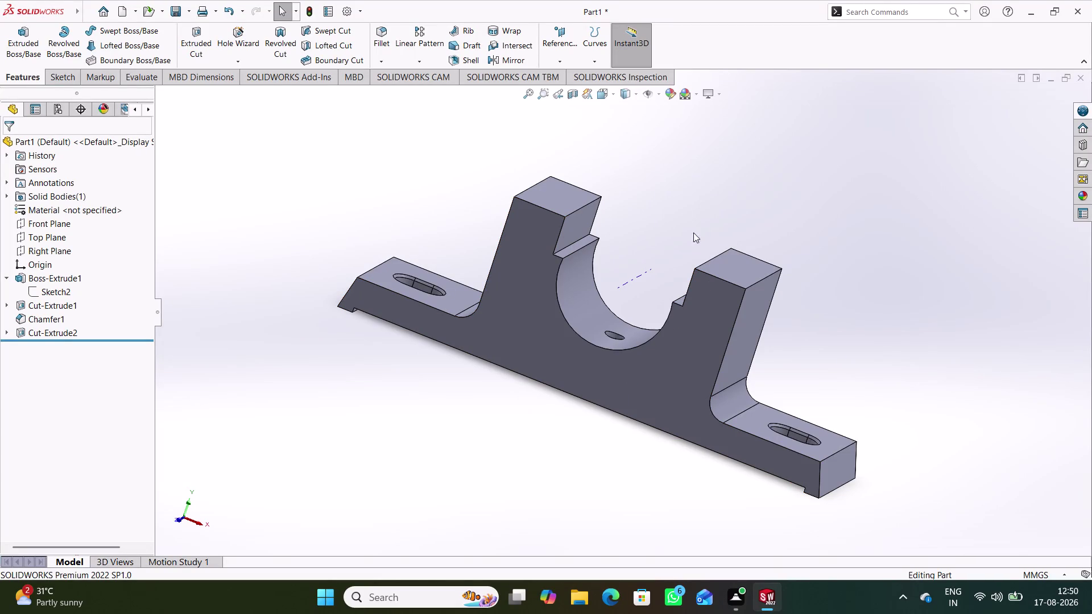
Start a sketch on the bracket's bottom face and place two points either side of the origin.
middle_drag(810, 301, 836, 373)
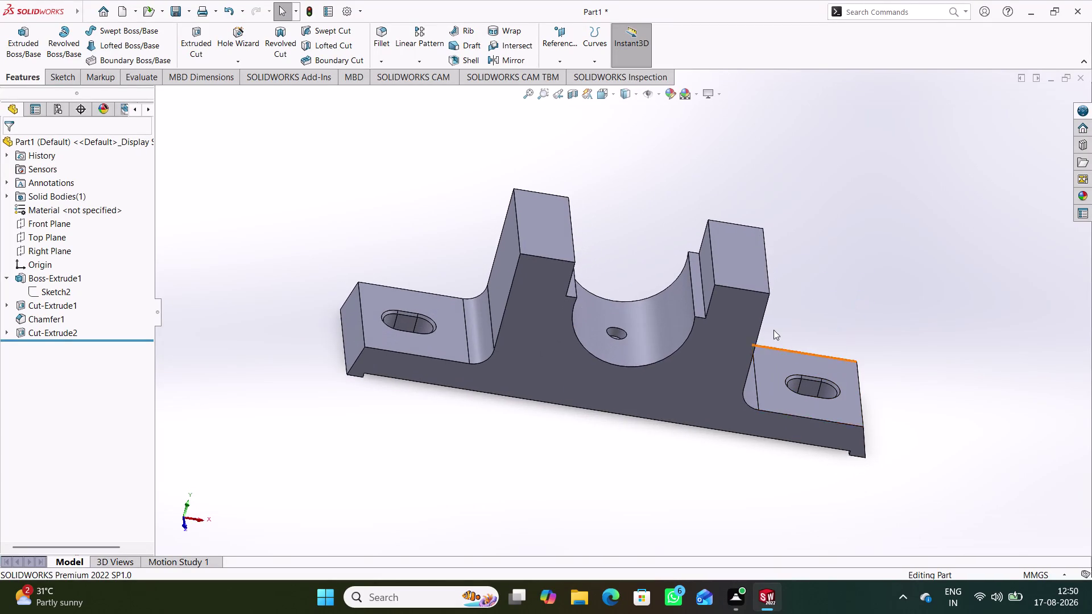
click(549, 224)
click(604, 191)
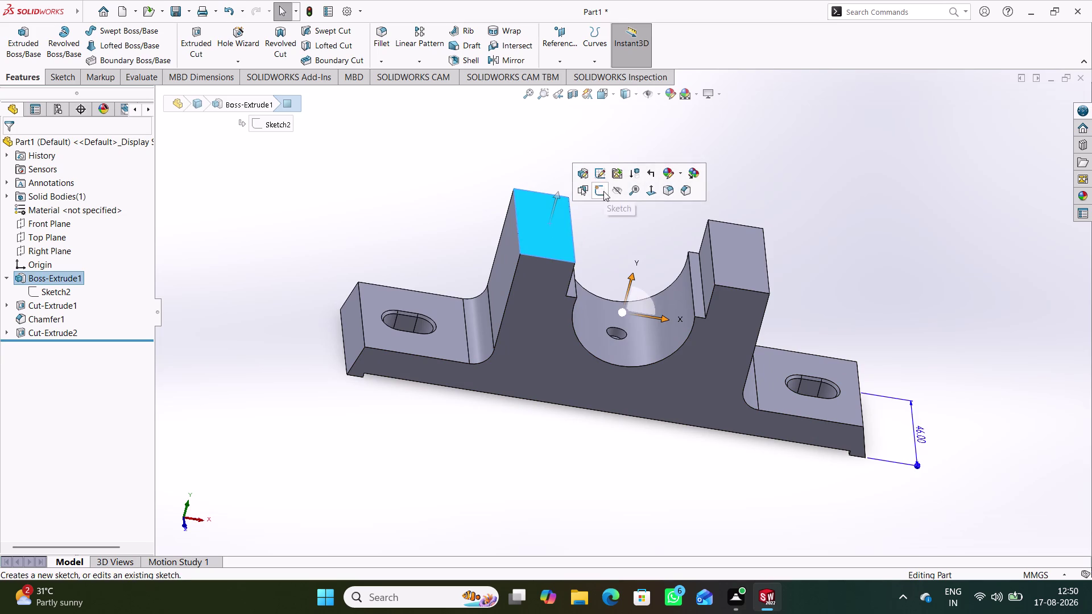
click(752, 178)
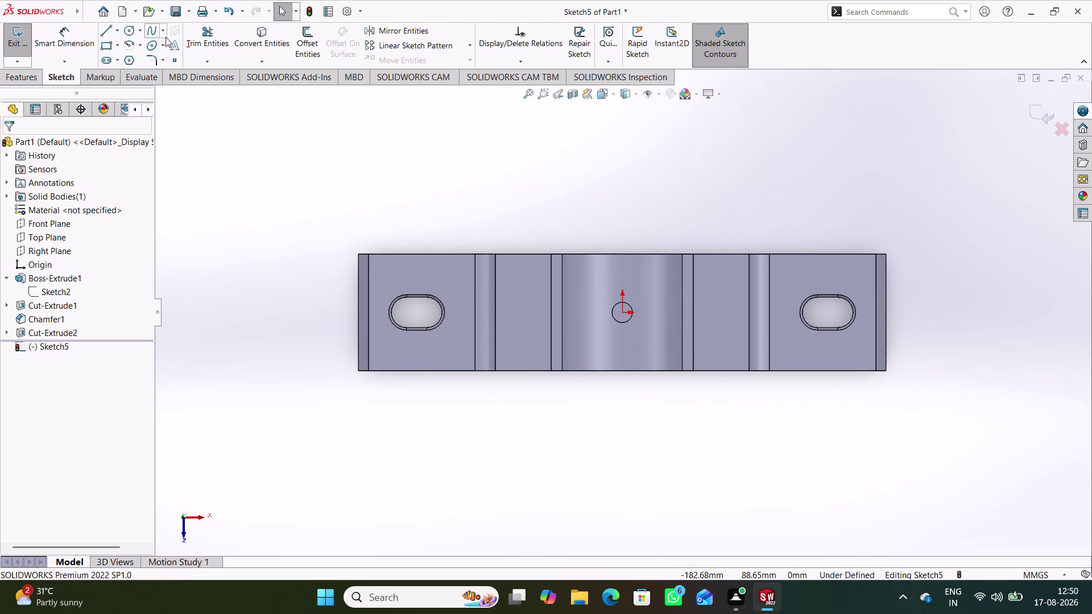
click(174, 59)
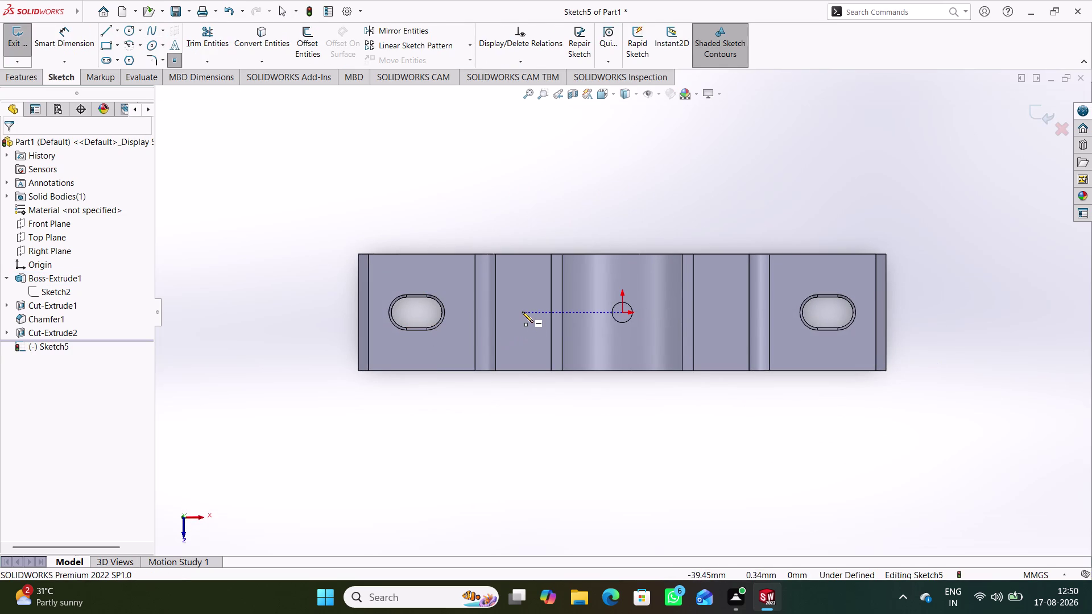
click(522, 312)
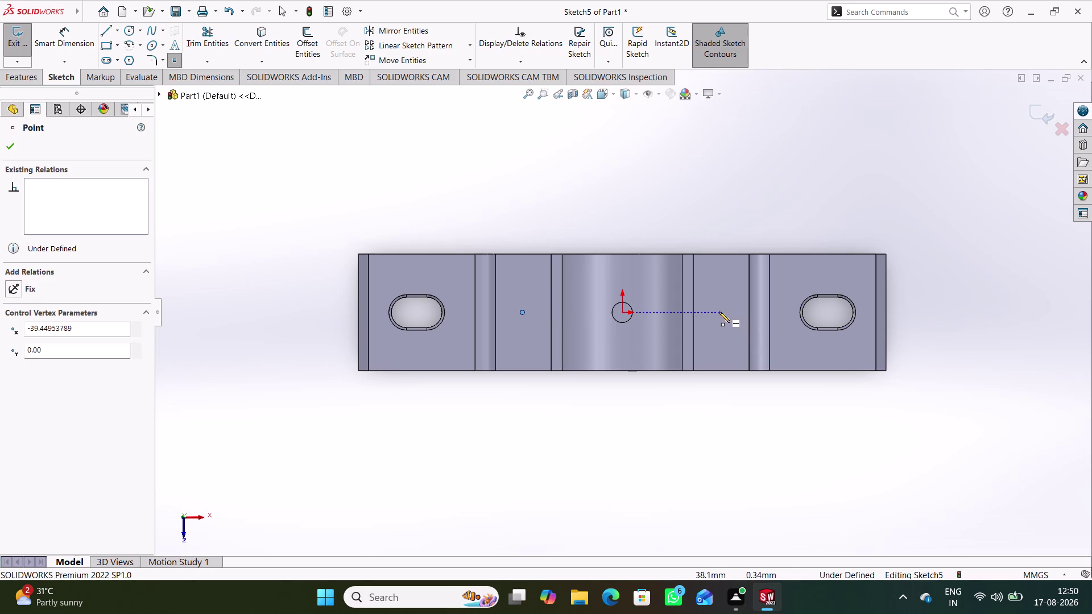
click(719, 312)
click(10, 145)
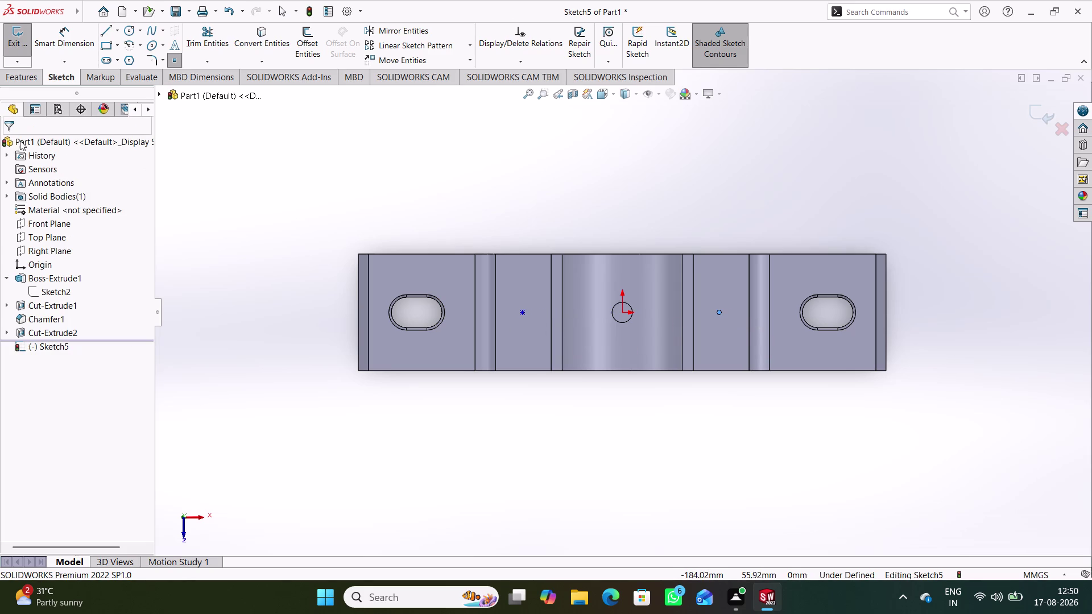
Dimension the spacing between the two sketch points as 78 mm.
click(76, 45)
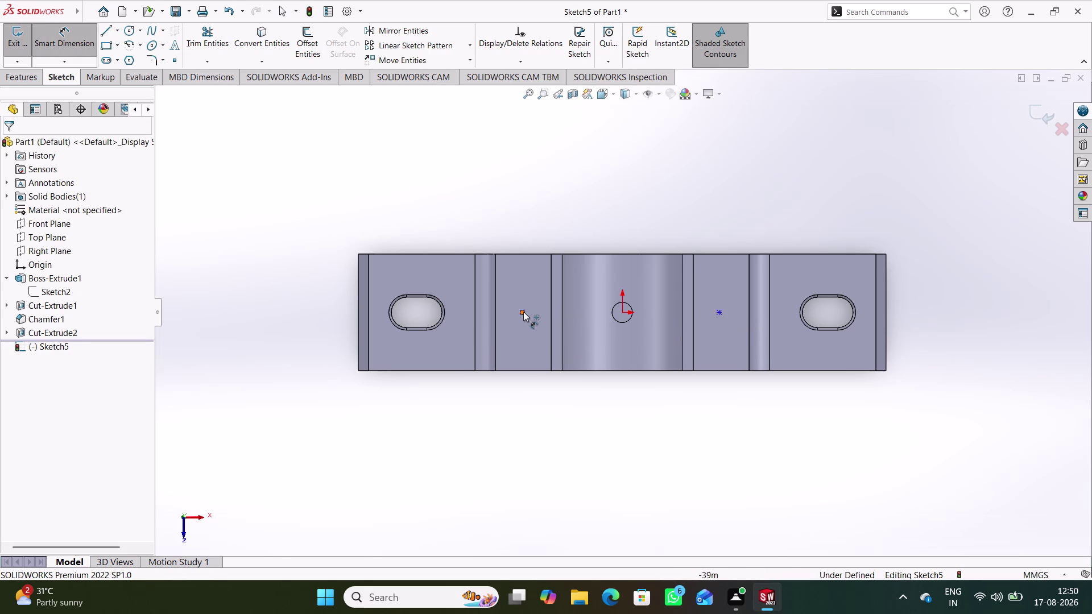
click(523, 311)
click(720, 313)
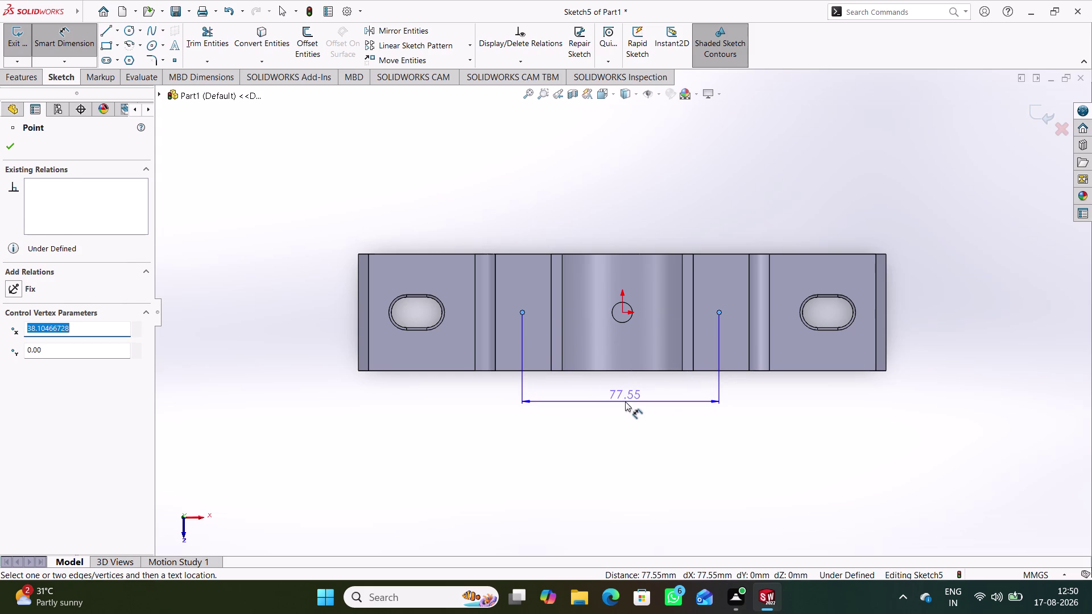
click(625, 401)
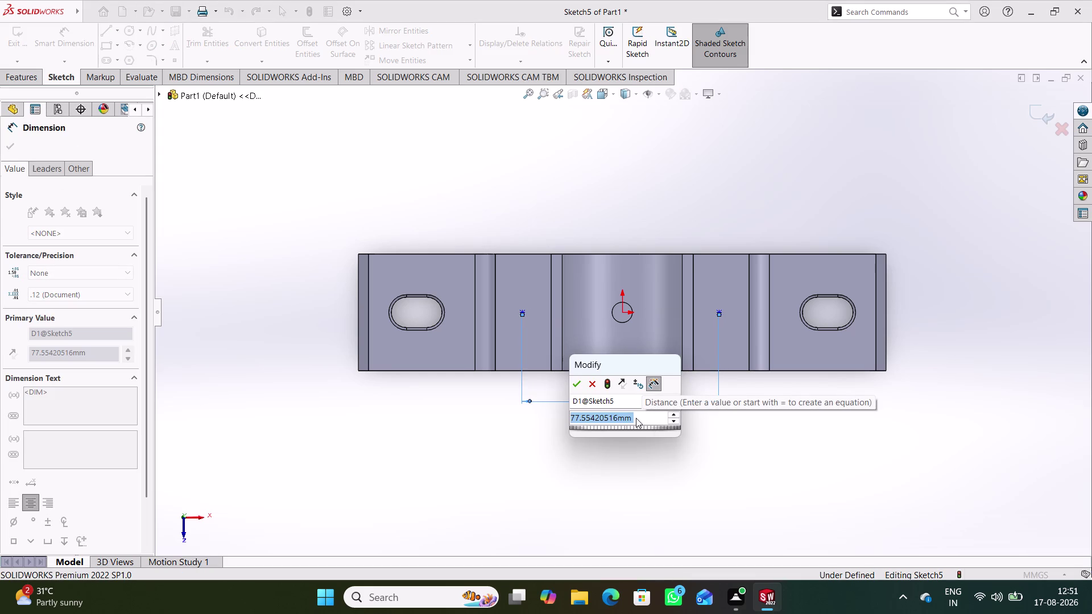
text(78)
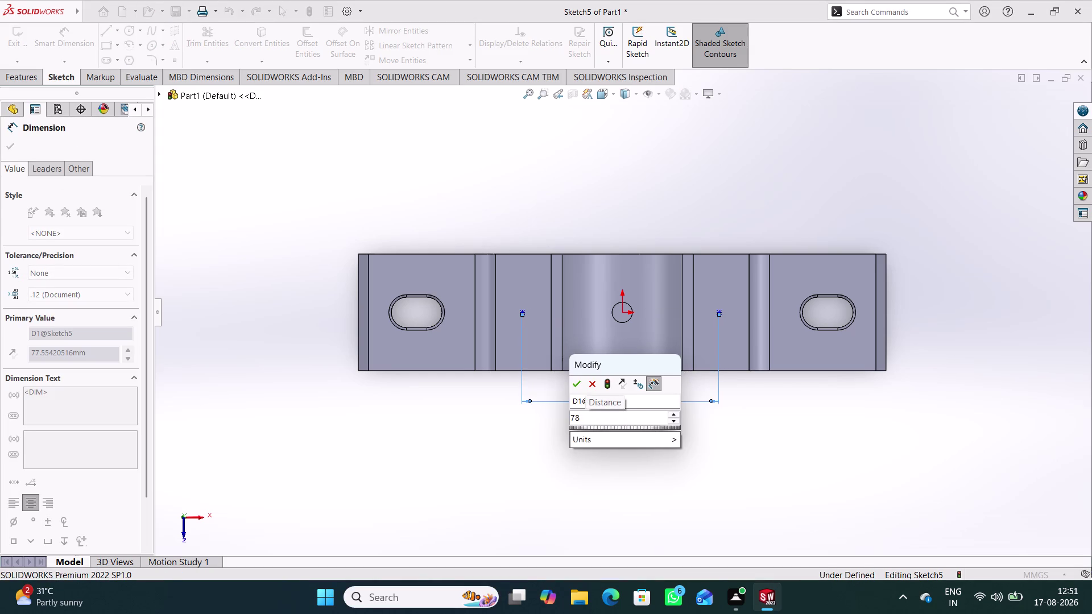
key(Return)
click(633, 184)
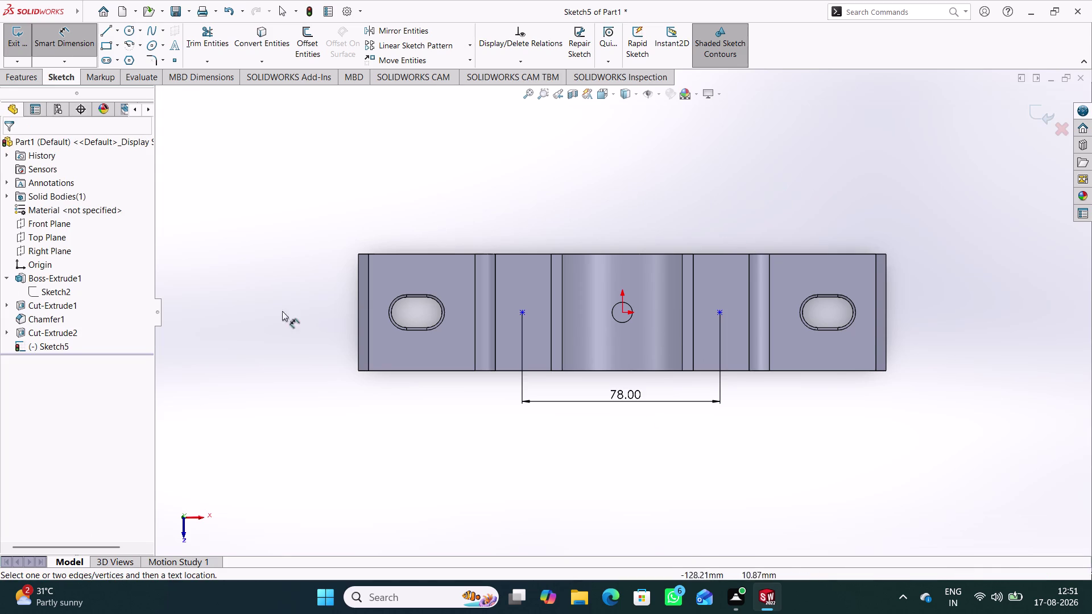
Make both points level with the origin using a Horizontal relation and nudge the point pair.
right_drag(270, 363, 277, 133)
click(522, 313)
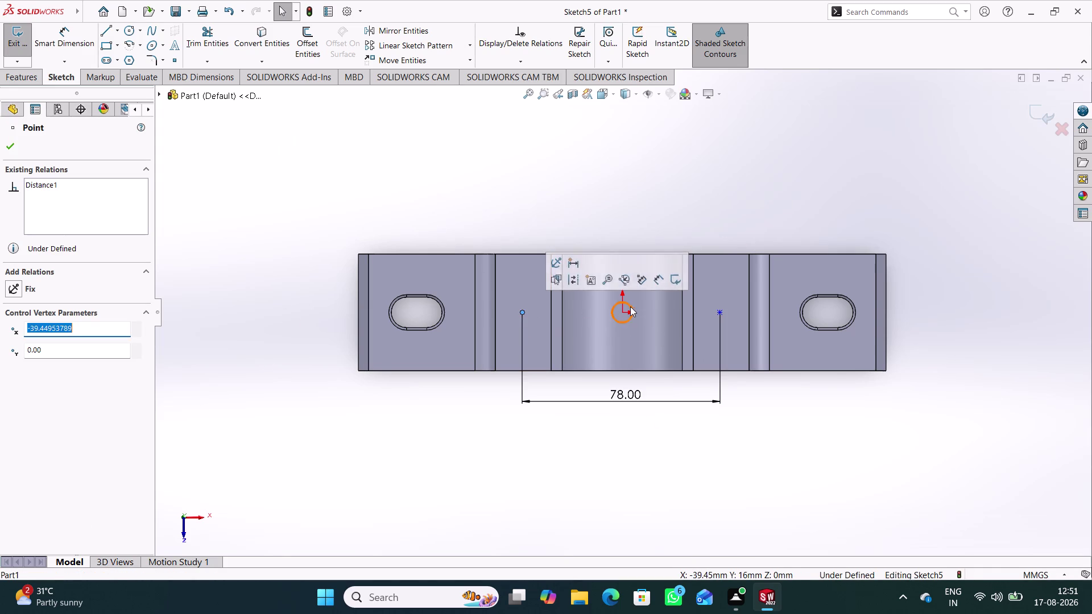
click(621, 311)
click(722, 313)
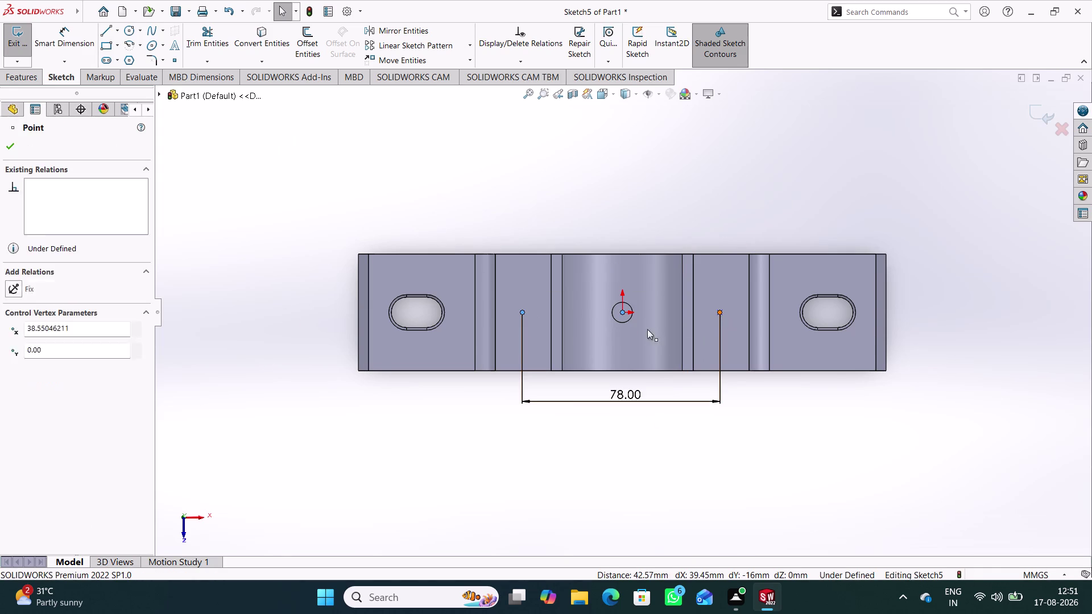
click(62, 359)
click(258, 317)
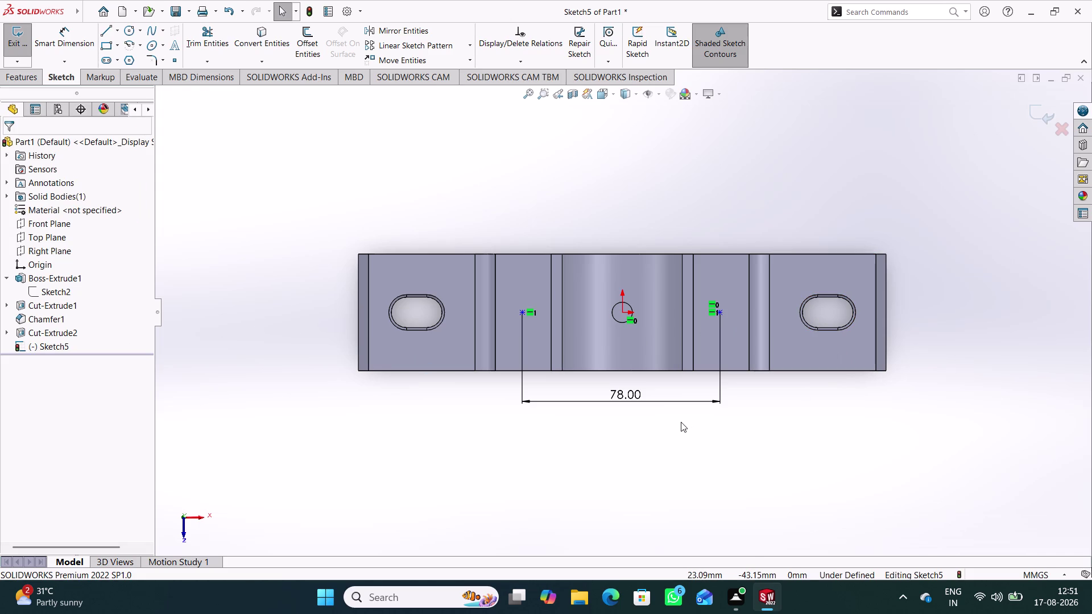
click(529, 445)
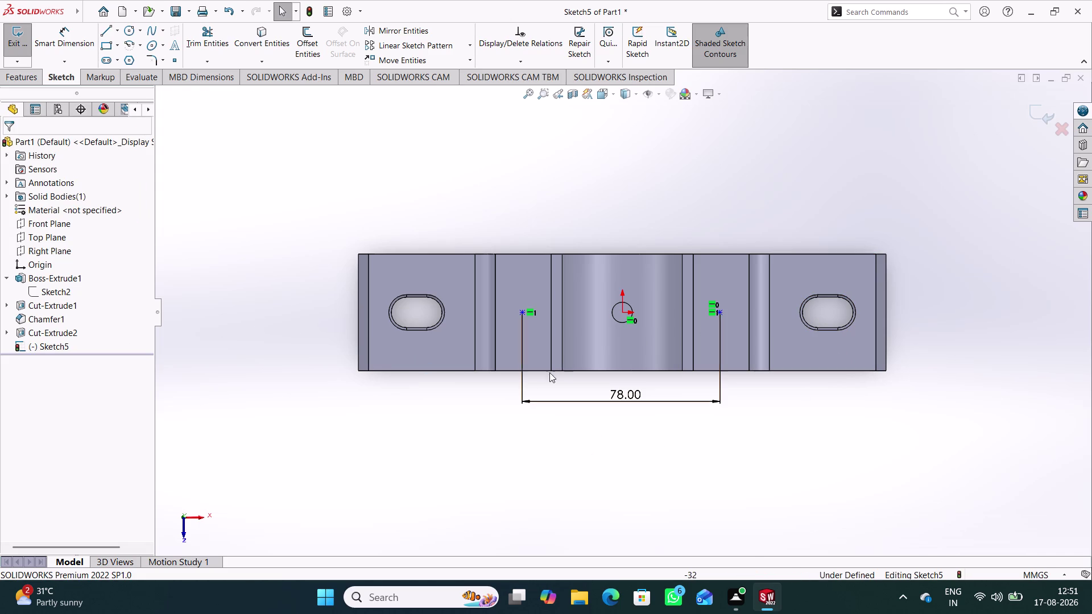
drag(520, 311, 518, 375)
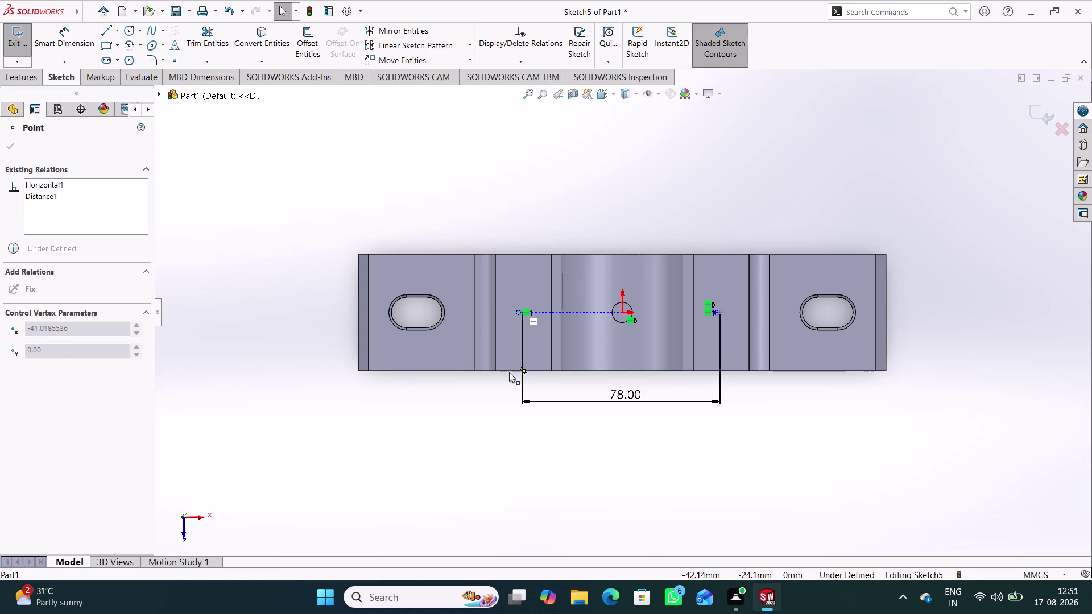
drag(518, 375, 516, 368)
click(456, 412)
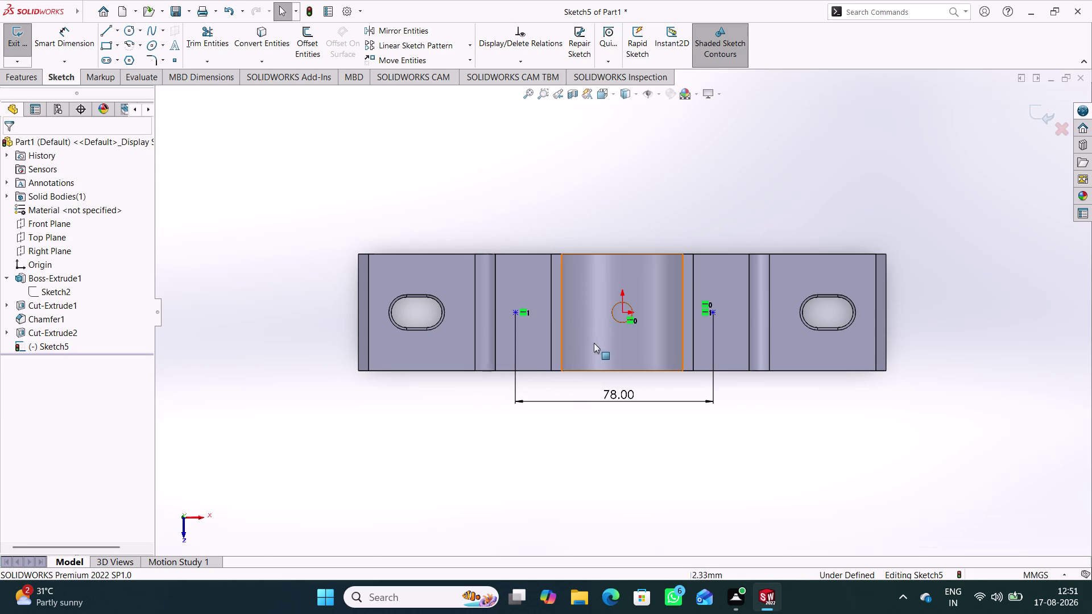
right_drag(519, 471, 530, 225)
Dimension the left point 39 mm from the origin.
click(624, 311)
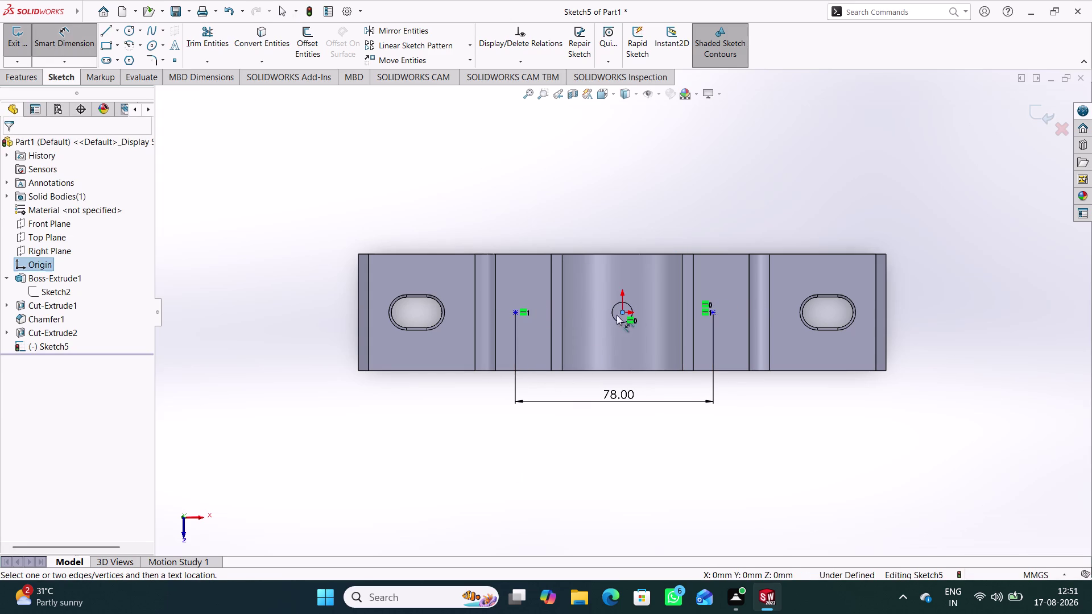
click(517, 315)
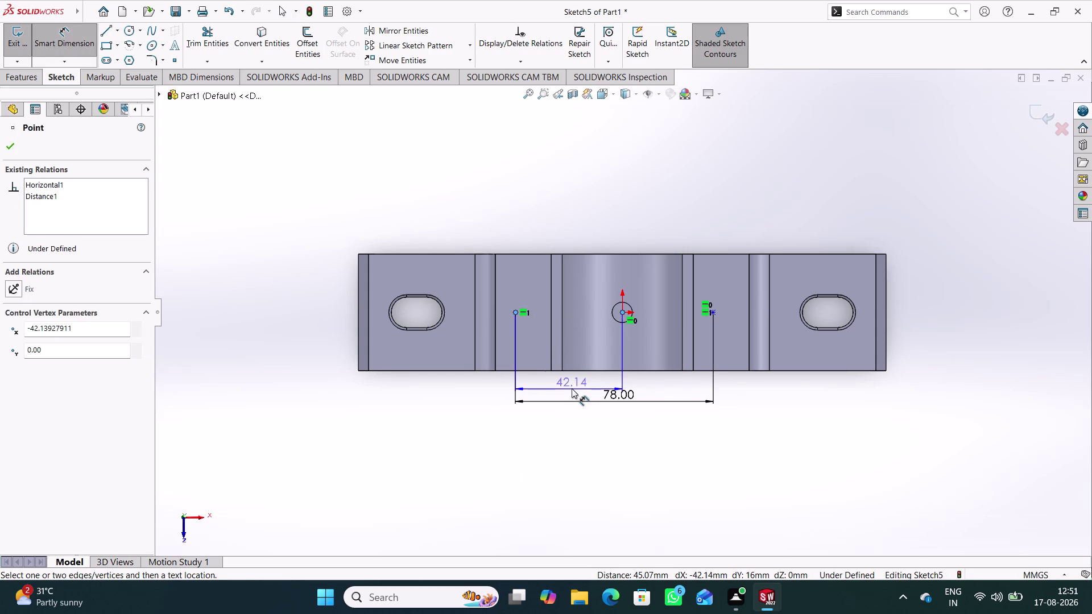
click(571, 389)
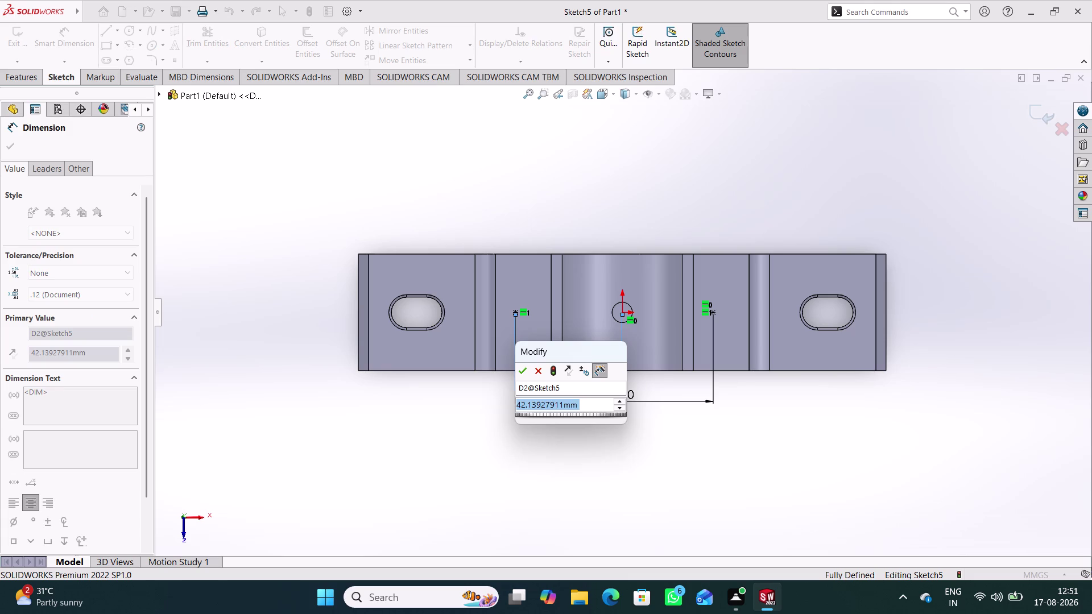
key(3)
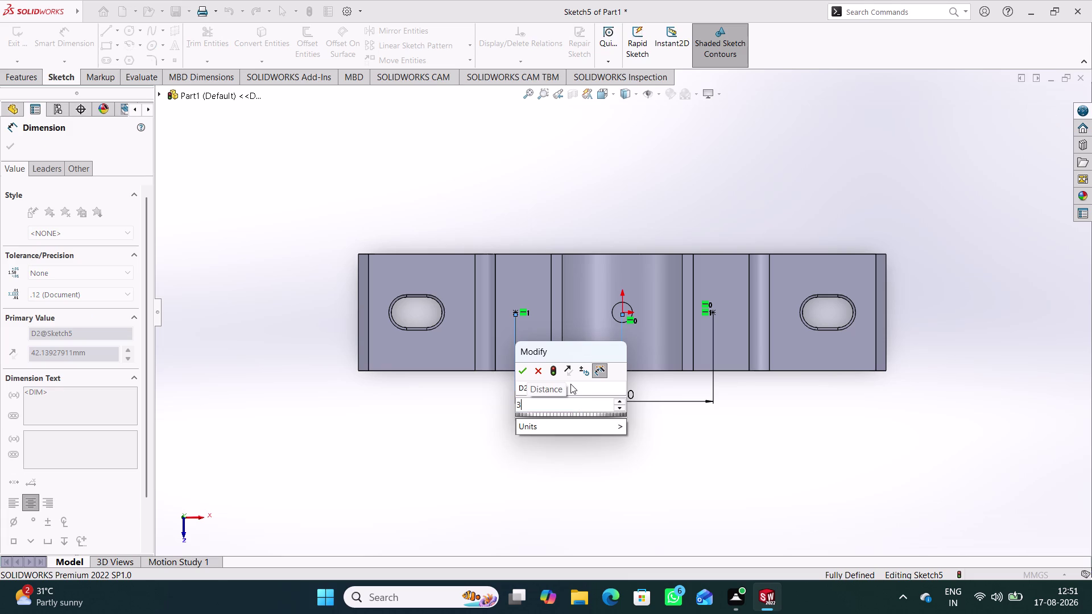
key(9)
key(Return)
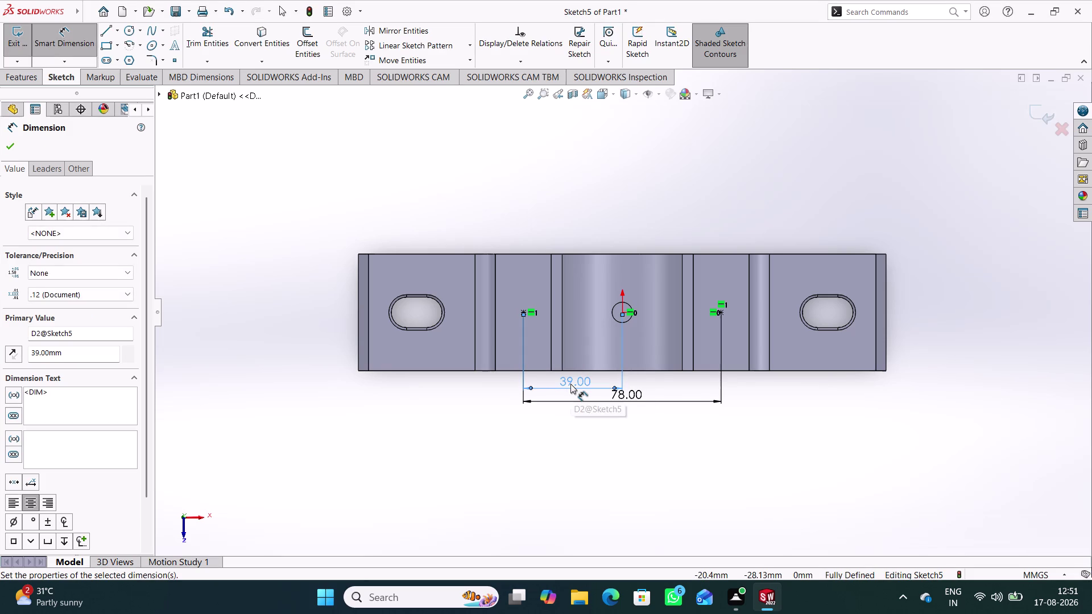
click(725, 179)
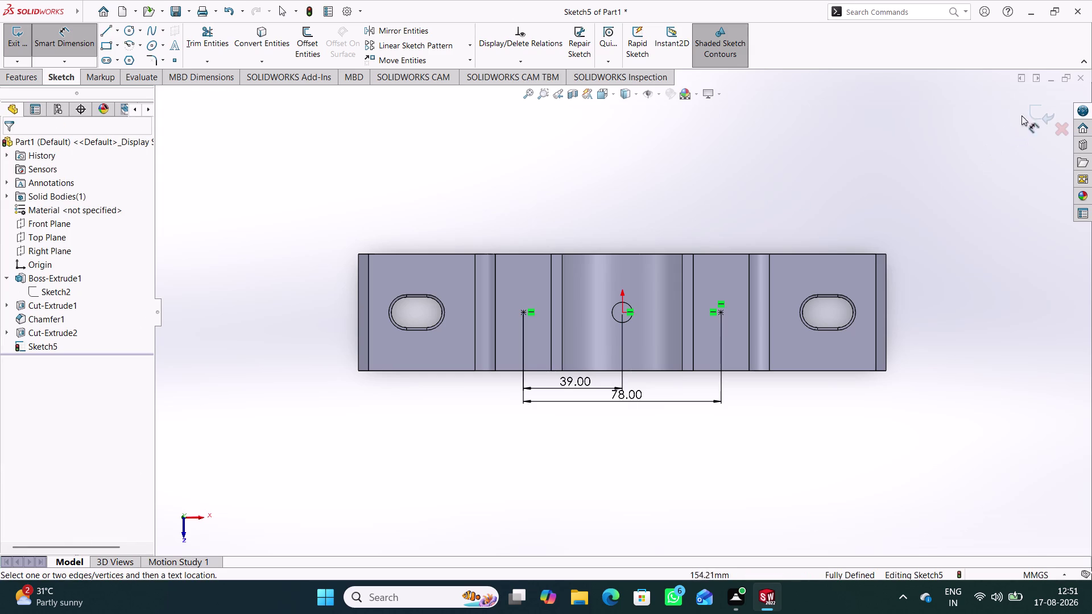
Exit the fully defined sketch and begin setting up a hole feature.
click(1034, 106)
middle_drag(685, 448, 679, 364)
click(621, 454)
click(234, 41)
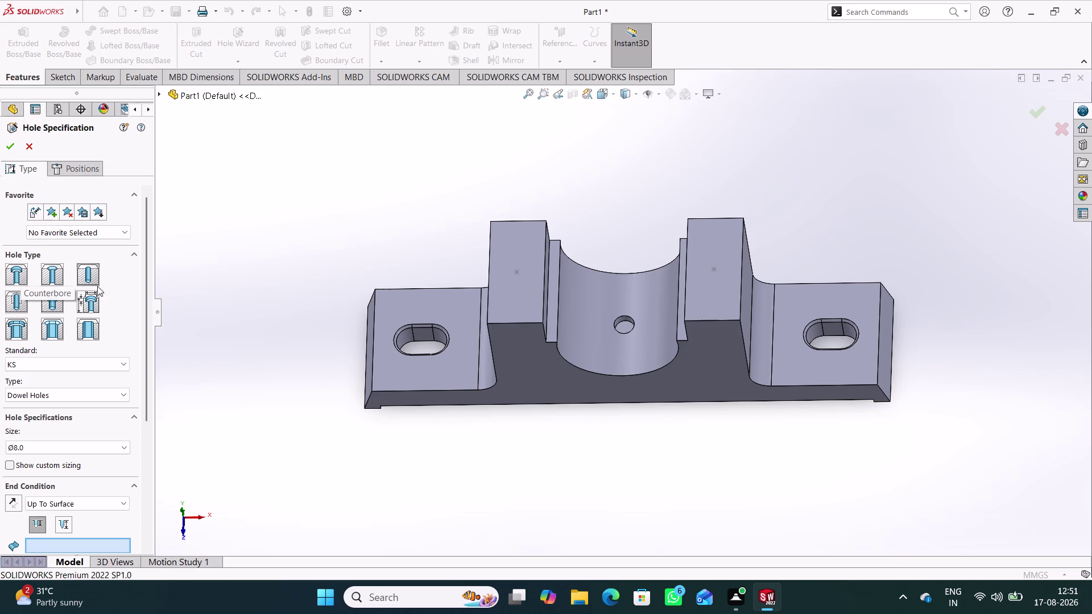
Inspect the bracket's underside and cancel the hole setup after a point-selection warning.
middle_drag(428, 402, 441, 188)
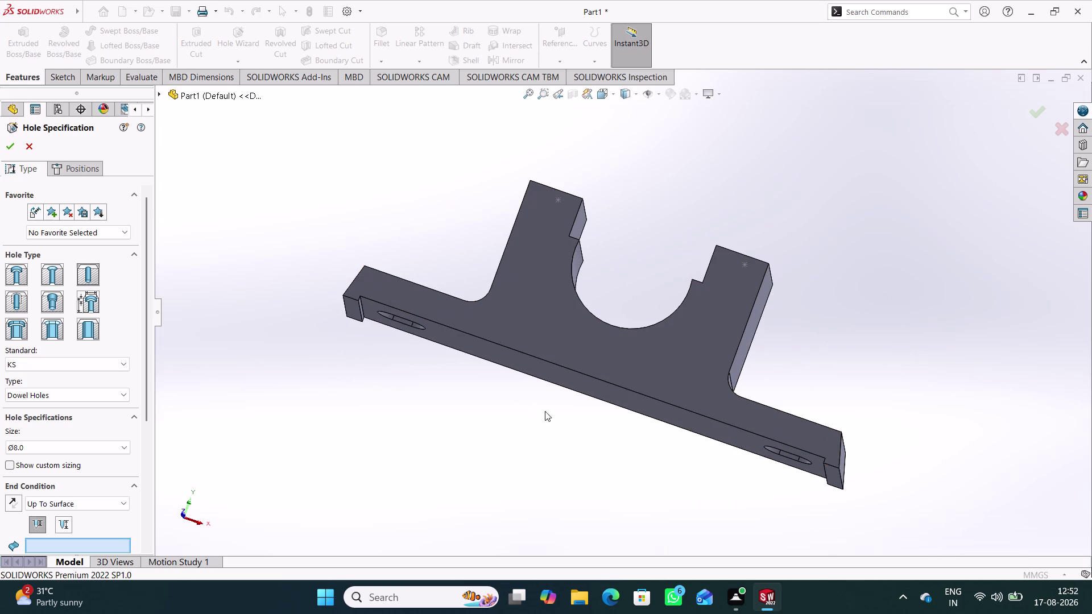
middle_drag(424, 398, 433, 492)
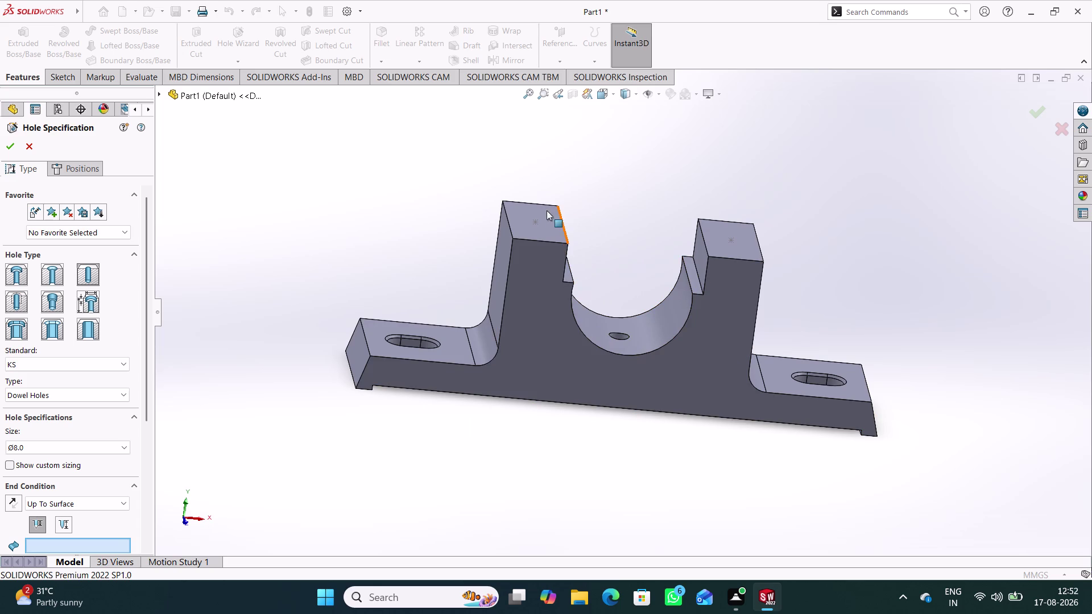
key(ctrl+z)
key(ctrl+z)
click(1037, 112)
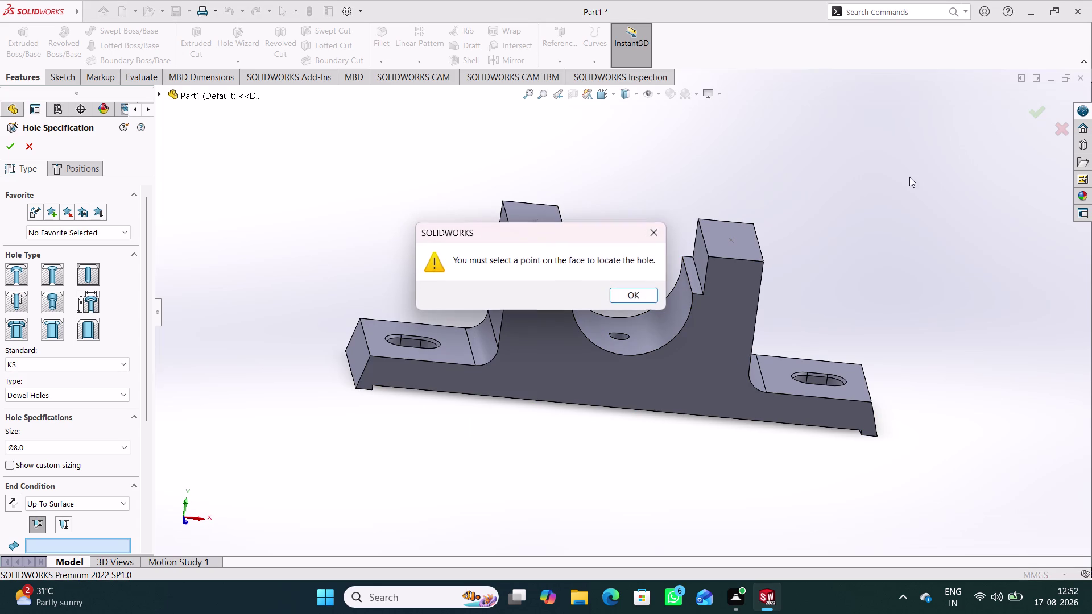
click(657, 231)
click(797, 201)
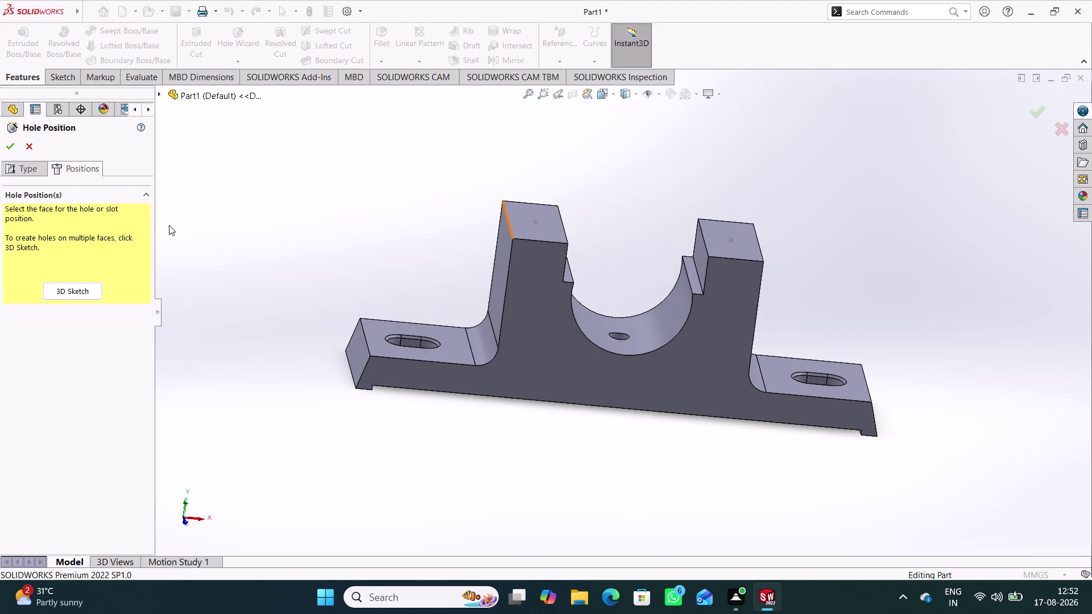
click(31, 145)
click(337, 198)
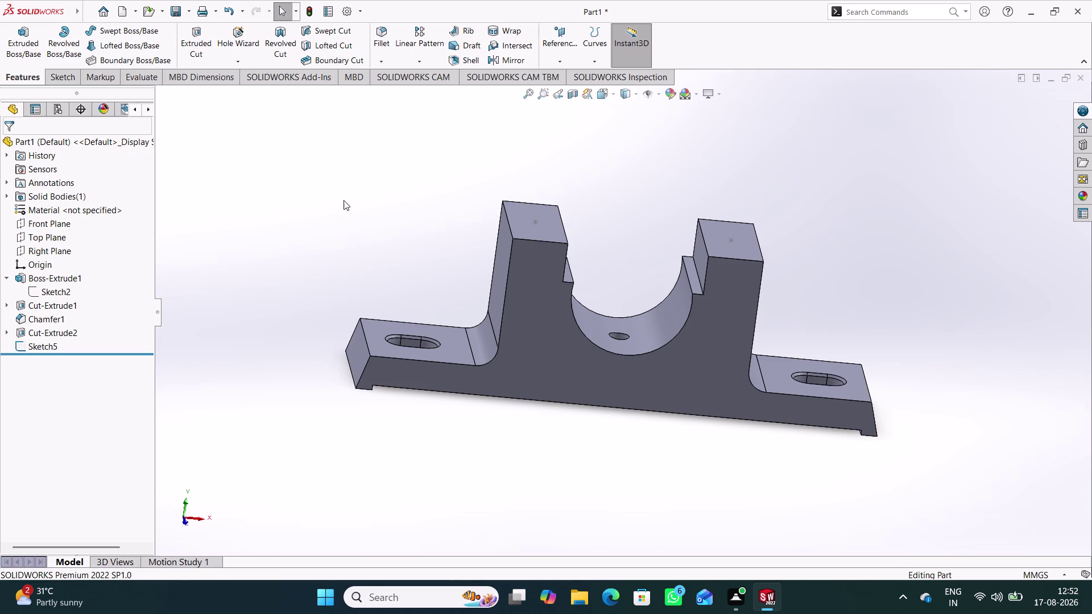
Undo the sketch changes, 78 mm spacing dimension and both points until the sketch is gone.
key(ctrl+z)
key(ctrl+z)
key(ctrl+z)
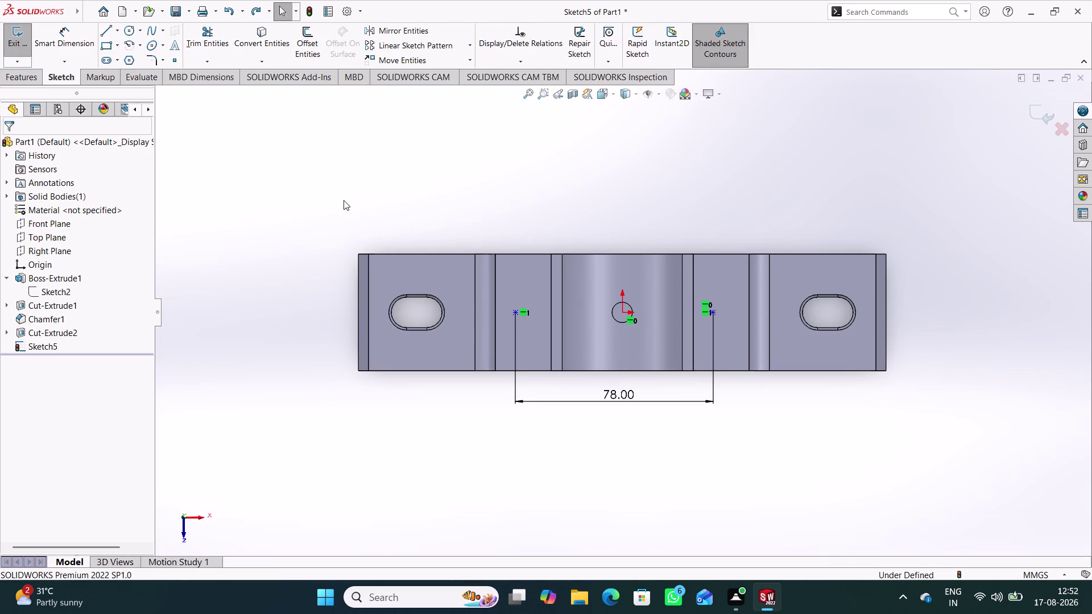
key(ctrl+z)
key(ctrl+z)
key(ctrl+z)
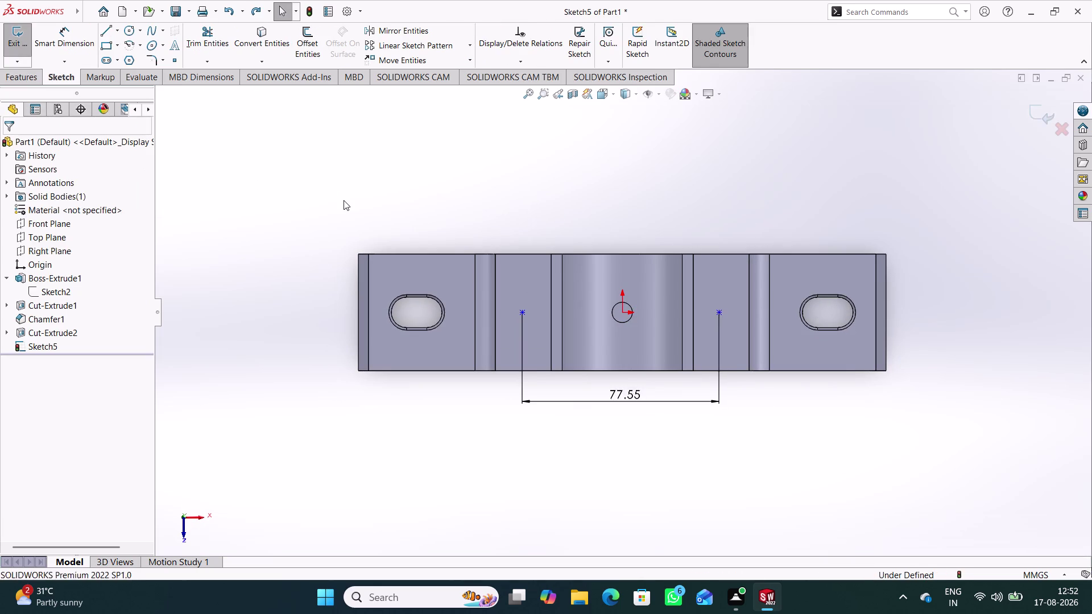
key(ctrl+z)
key(ctrl+z)
key(ctrl+z)
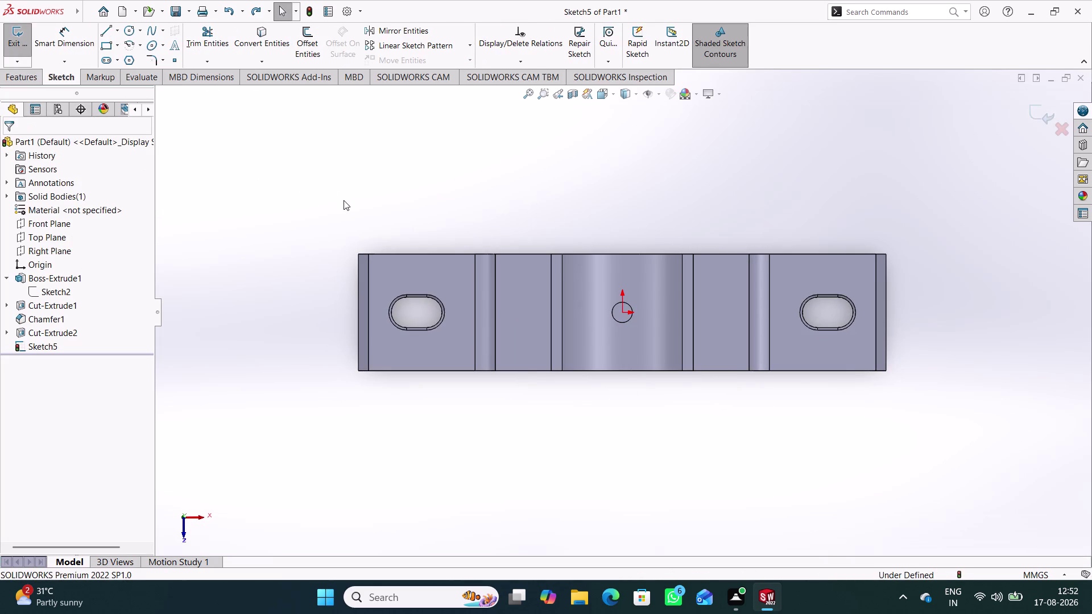
key(ctrl+z)
middle_drag(652, 475, 663, 379)
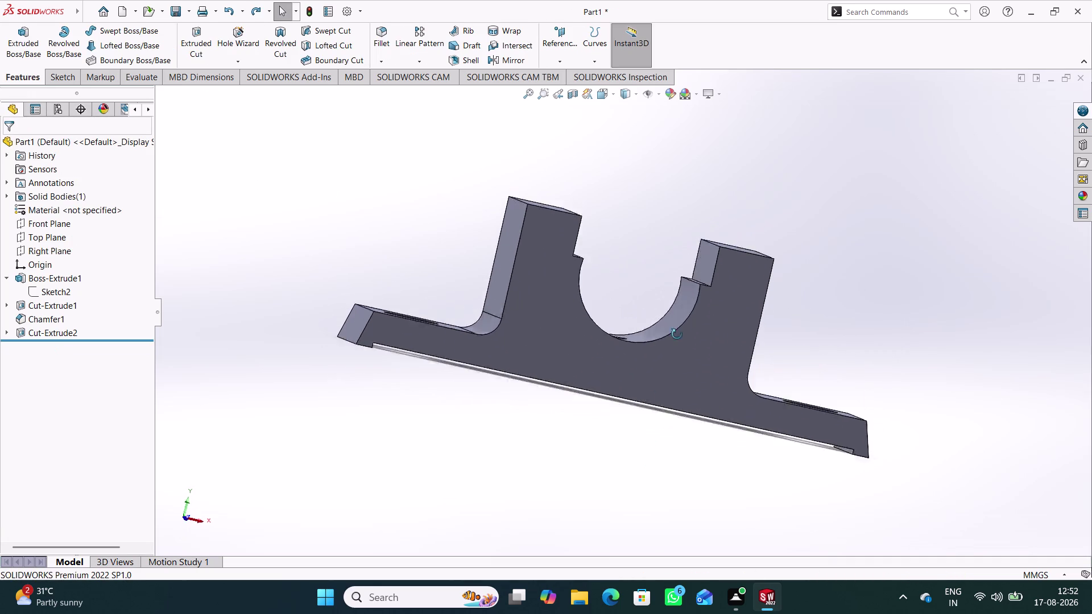
Start a sketch on the bottom face and place two points left and right of the origin.
middle_drag(664, 380, 675, 338)
middle_click(715, 233)
click(607, 391)
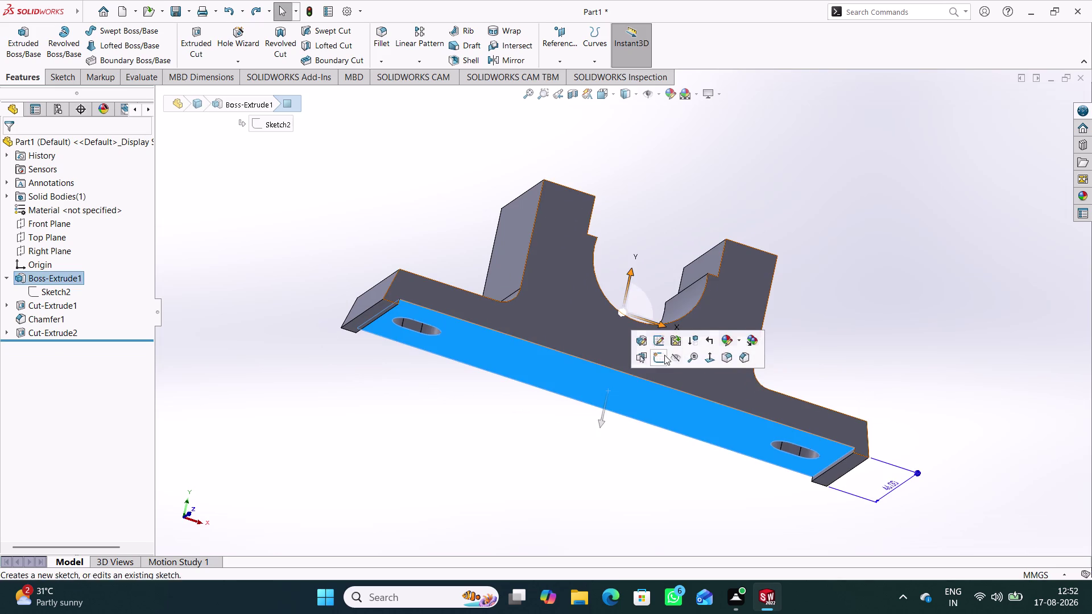
click(657, 360)
click(621, 468)
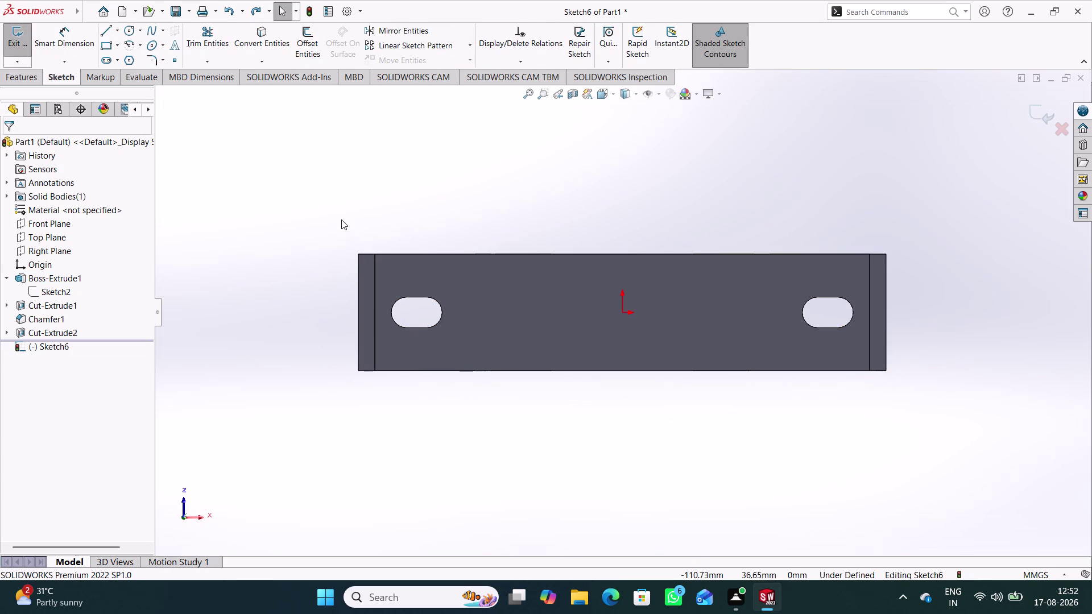
click(171, 58)
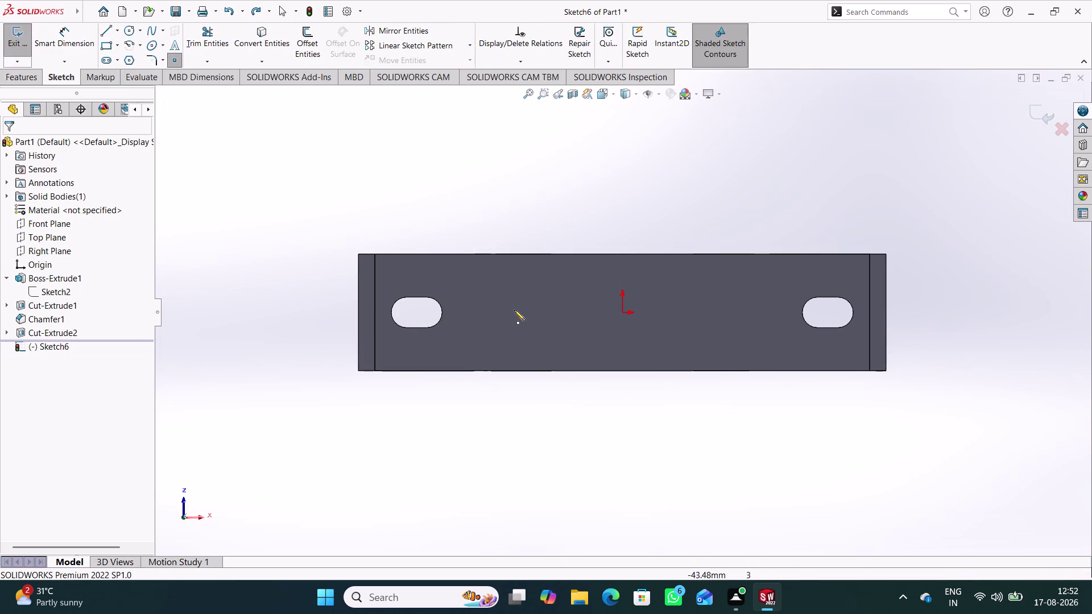
click(516, 315)
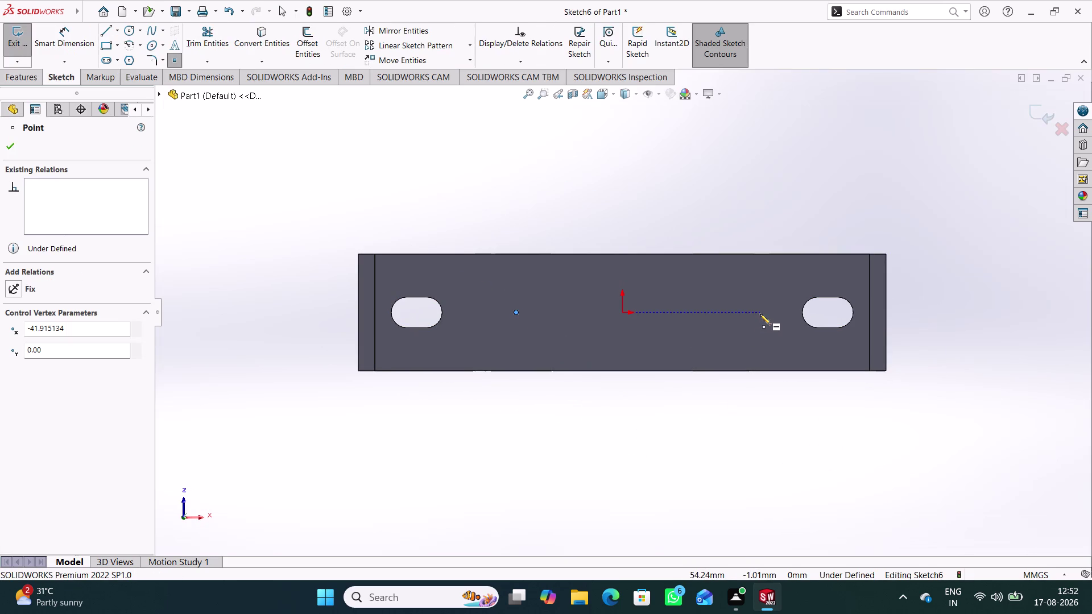
click(760, 313)
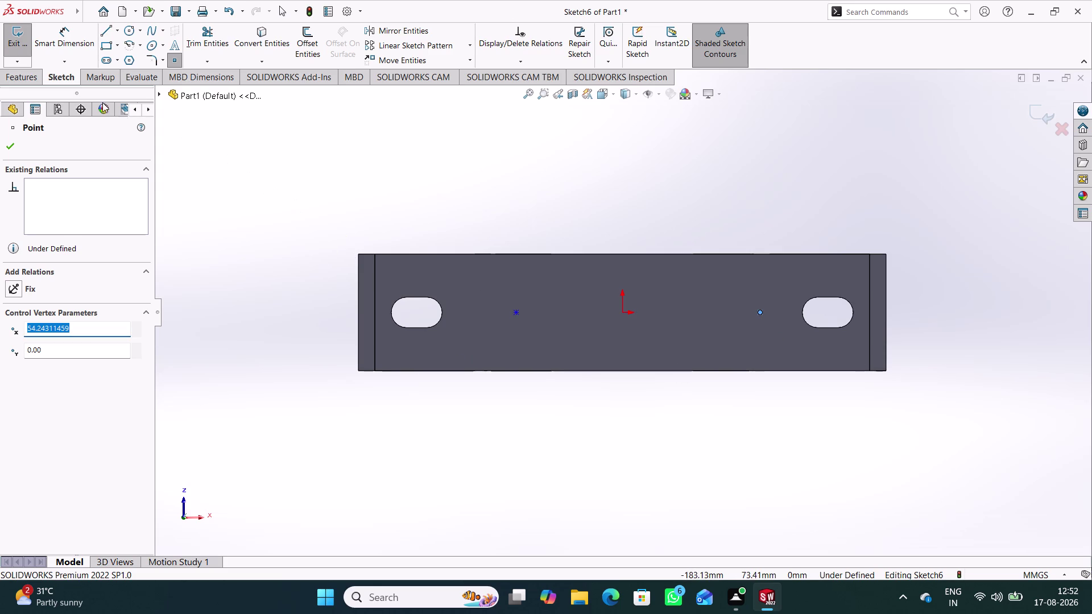
click(20, 71)
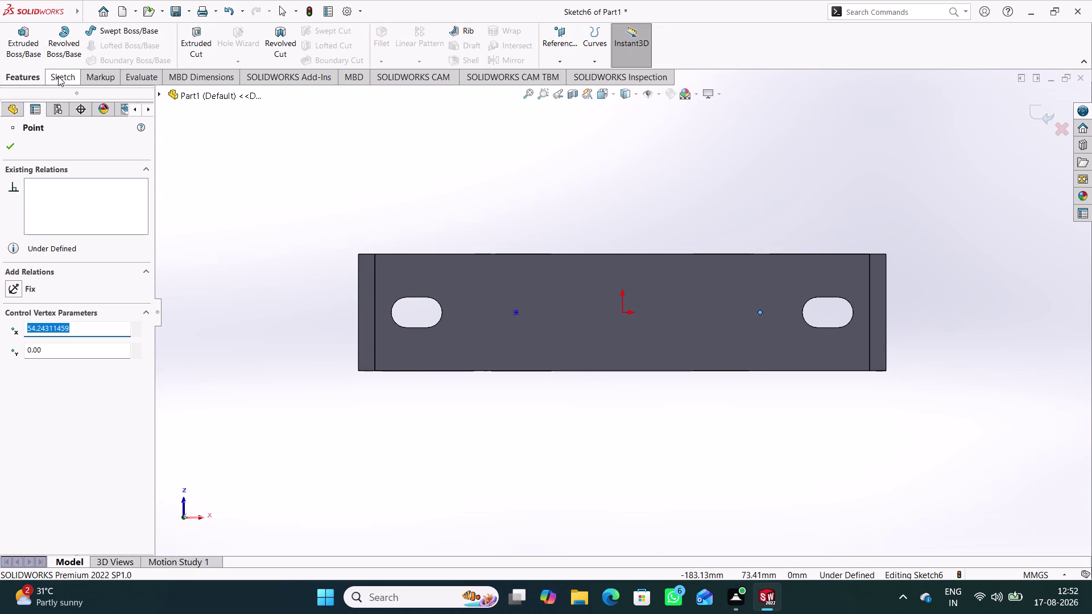
click(58, 76)
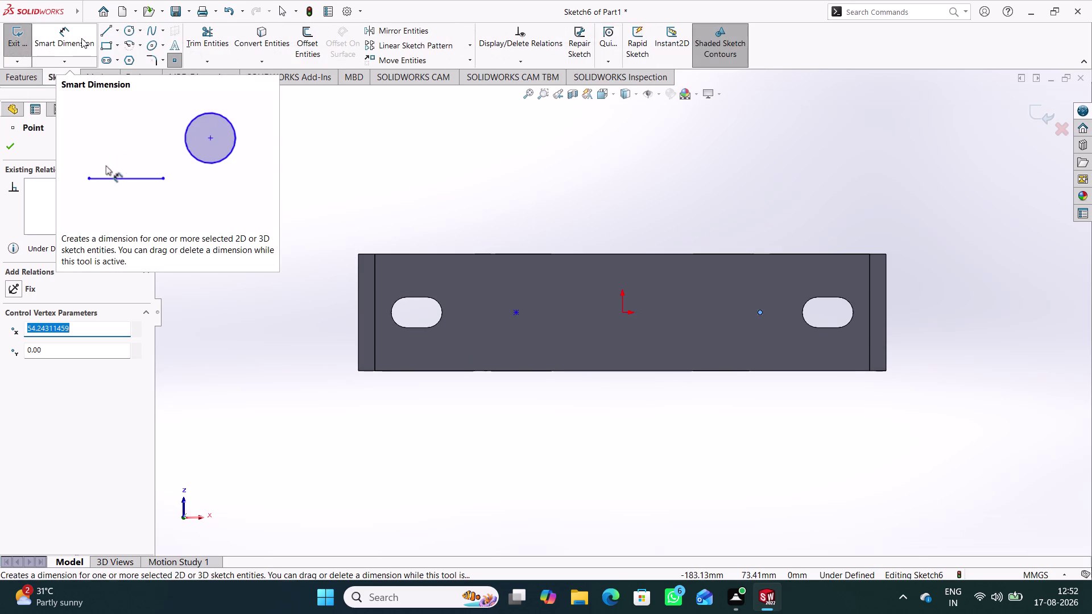
Dimension the spacing between the two points as 78 mm.
double_click(82, 39)
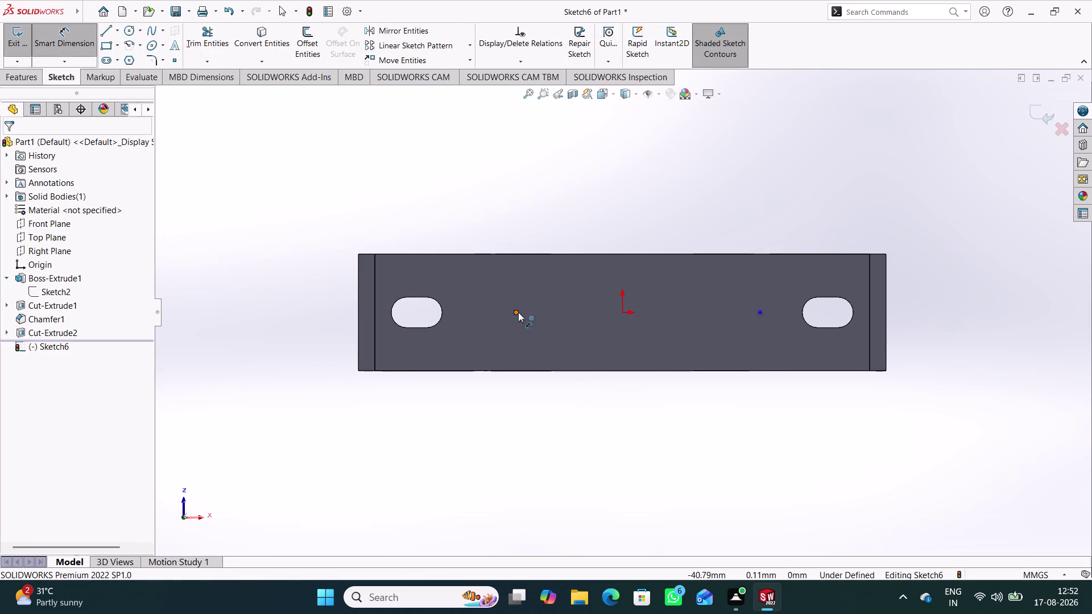
click(518, 312)
click(760, 312)
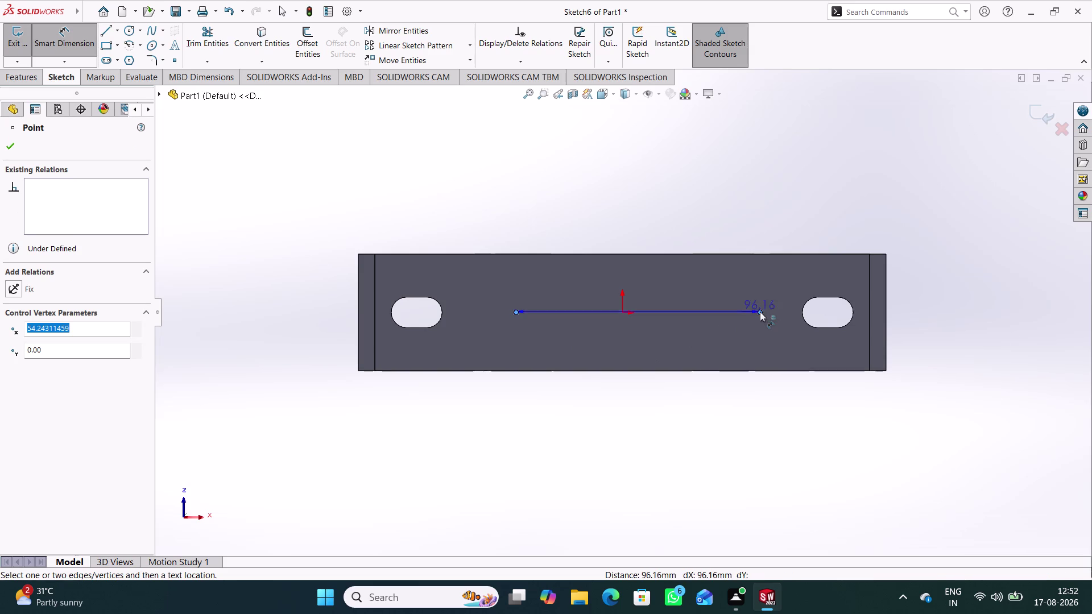
click(626, 400)
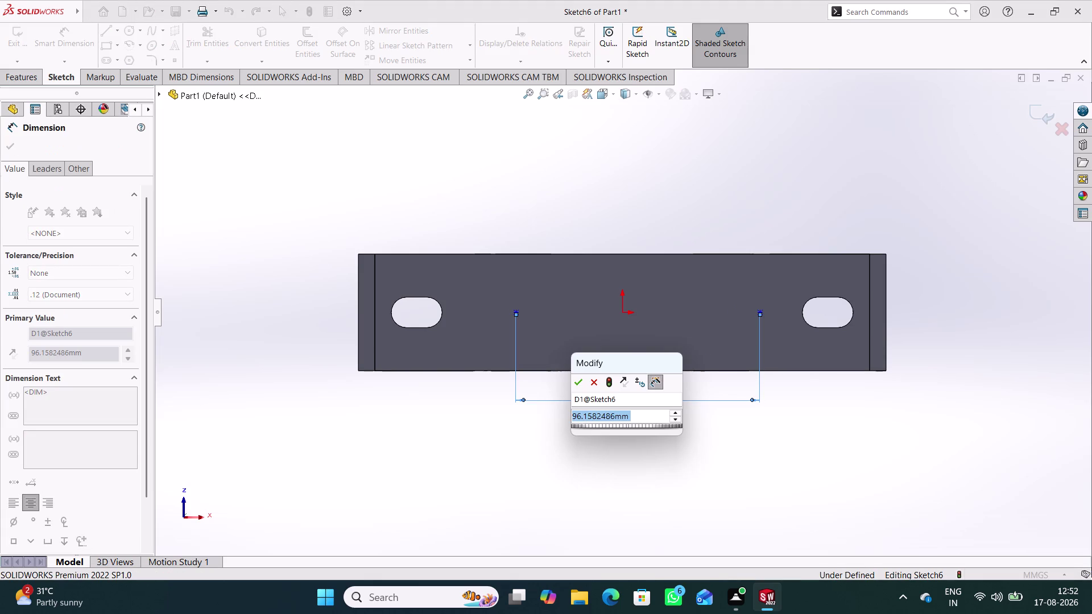
text(78)
key(Return)
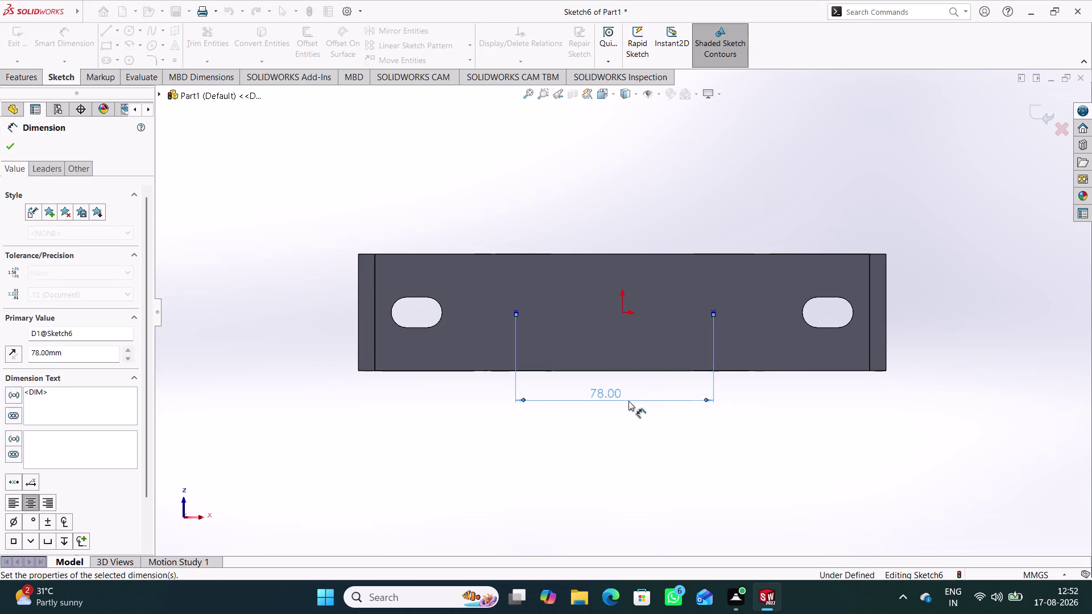
click(649, 461)
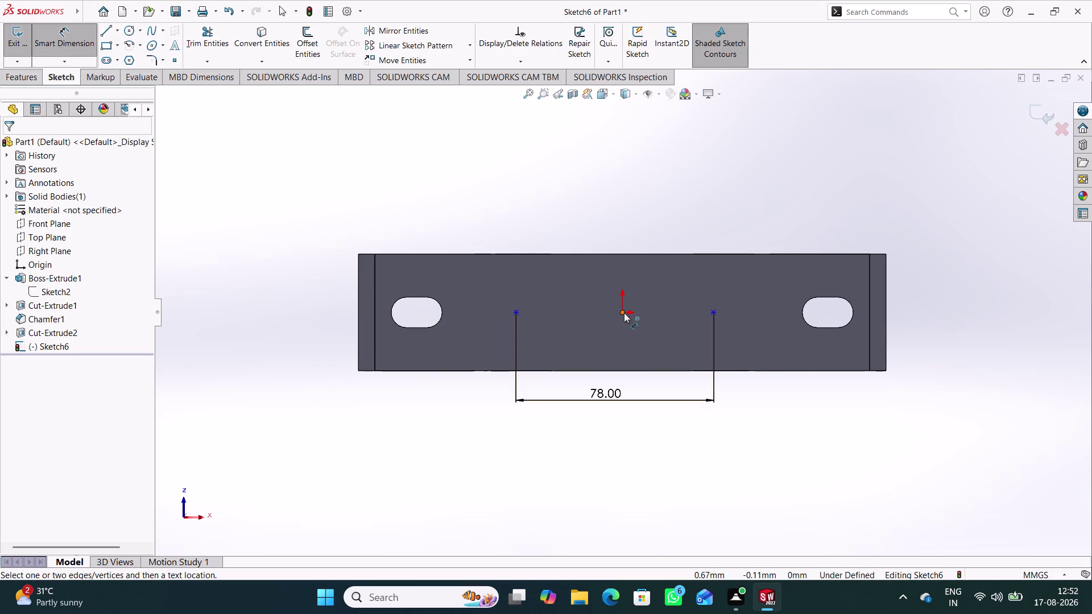
Dimension the left point 39 mm from the origin and move the 78 dimension below it.
click(624, 313)
click(518, 313)
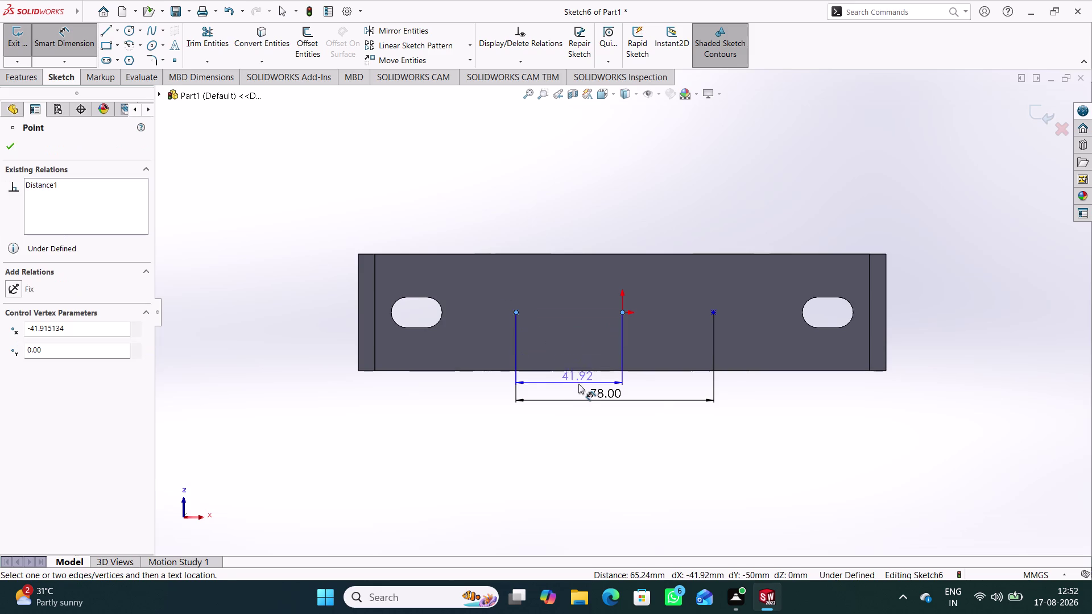
click(578, 386)
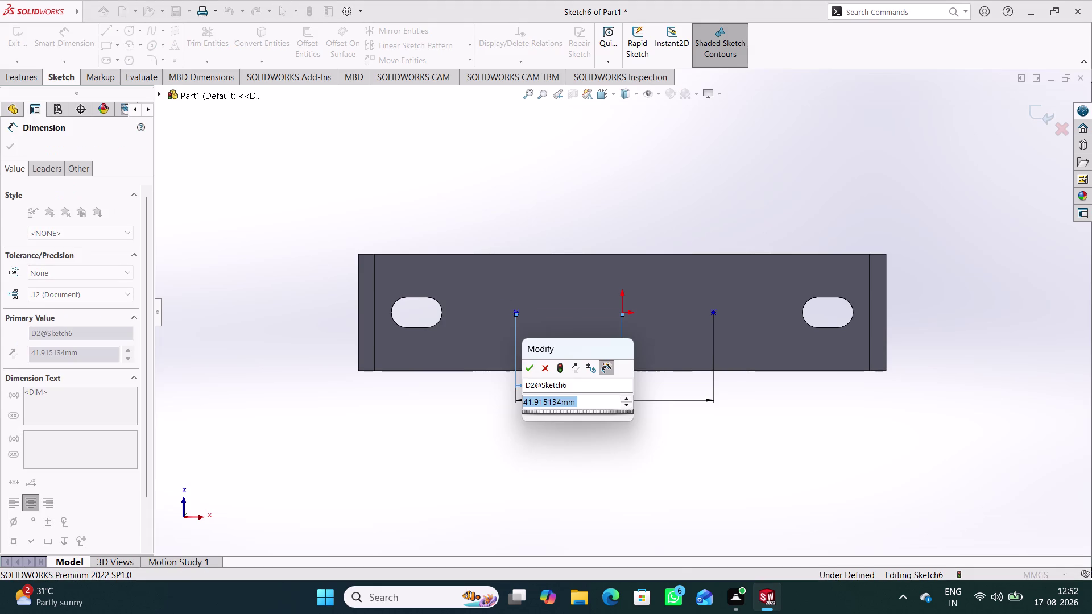
text(39)
key(Return)
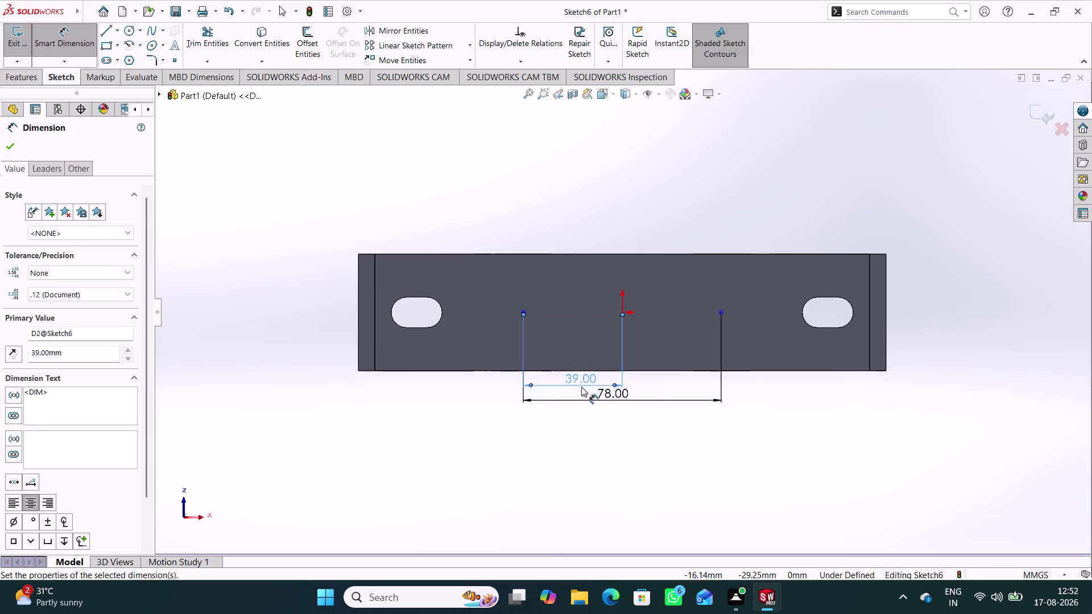
click(435, 412)
right_drag(464, 282, 470, 284)
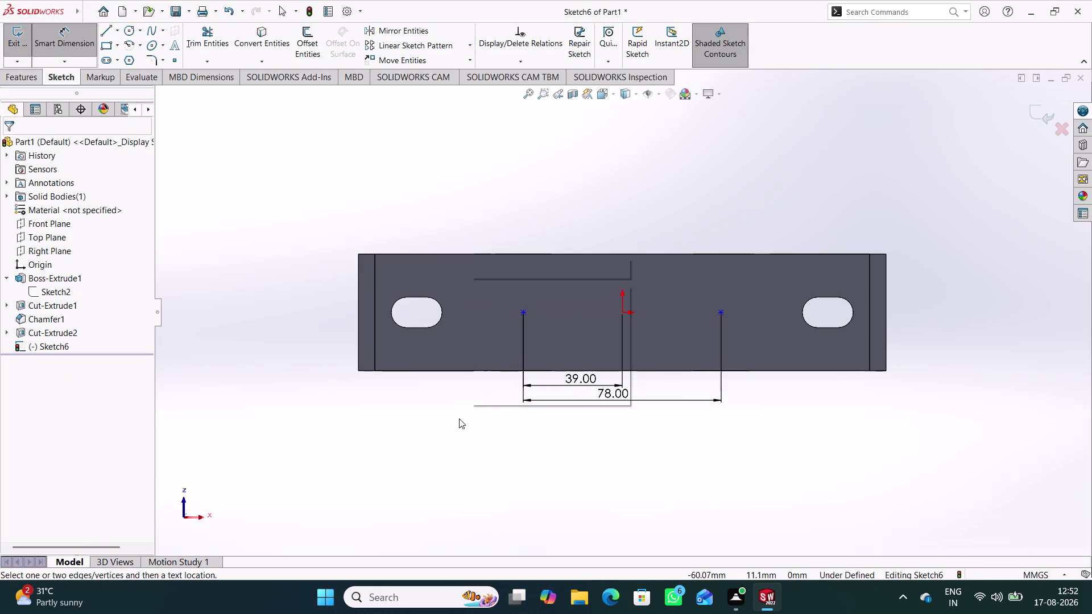
click(444, 422)
right_drag(443, 438, 431, 211)
drag(611, 393, 608, 412)
click(549, 452)
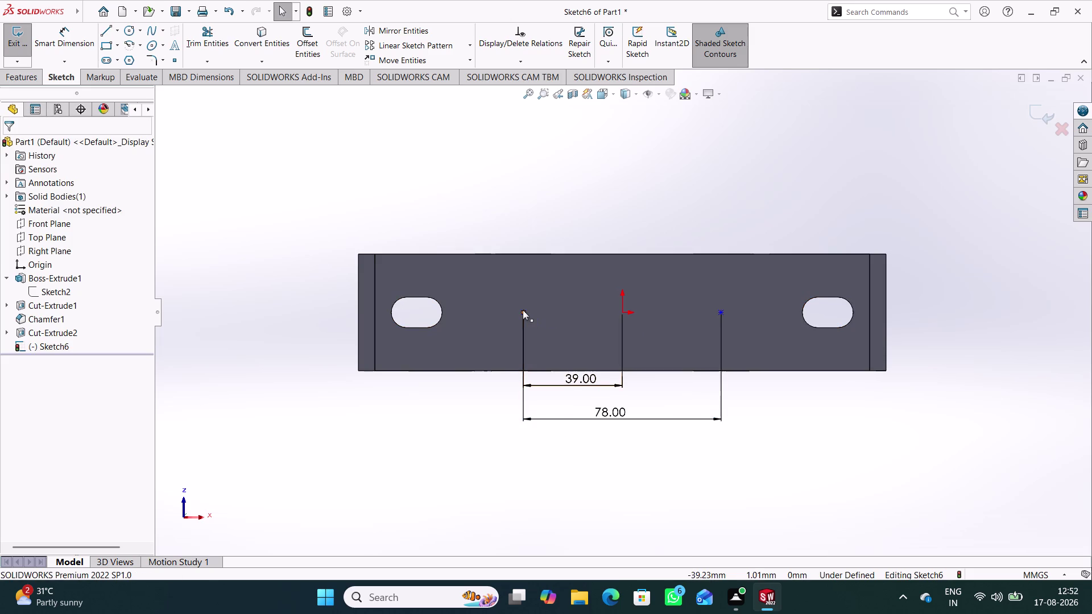
Add a Horizontal relation between both points and the origin.
click(523, 310)
click(623, 313)
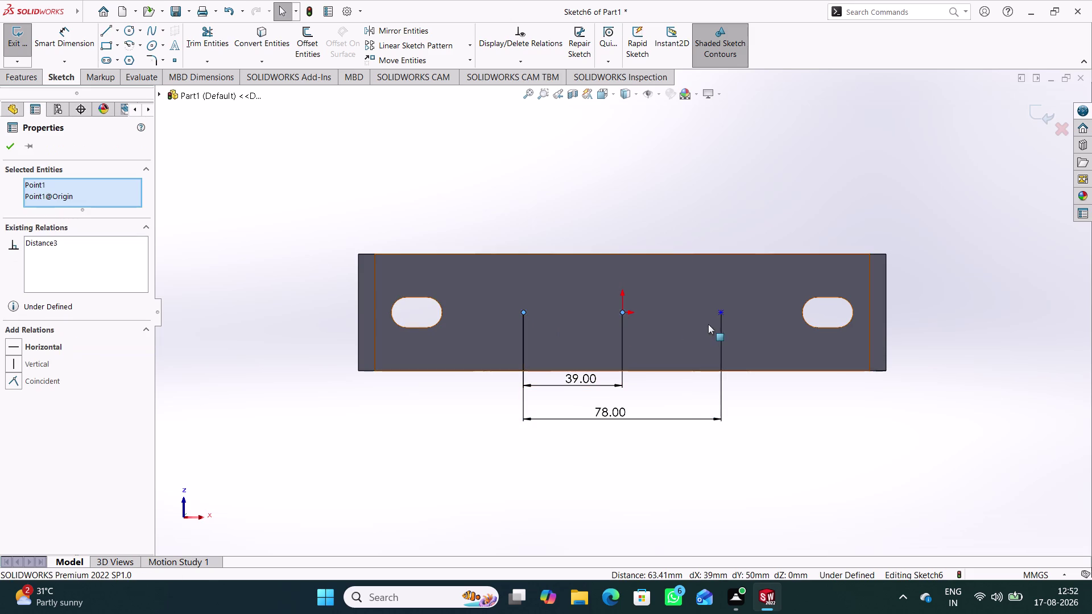
click(721, 311)
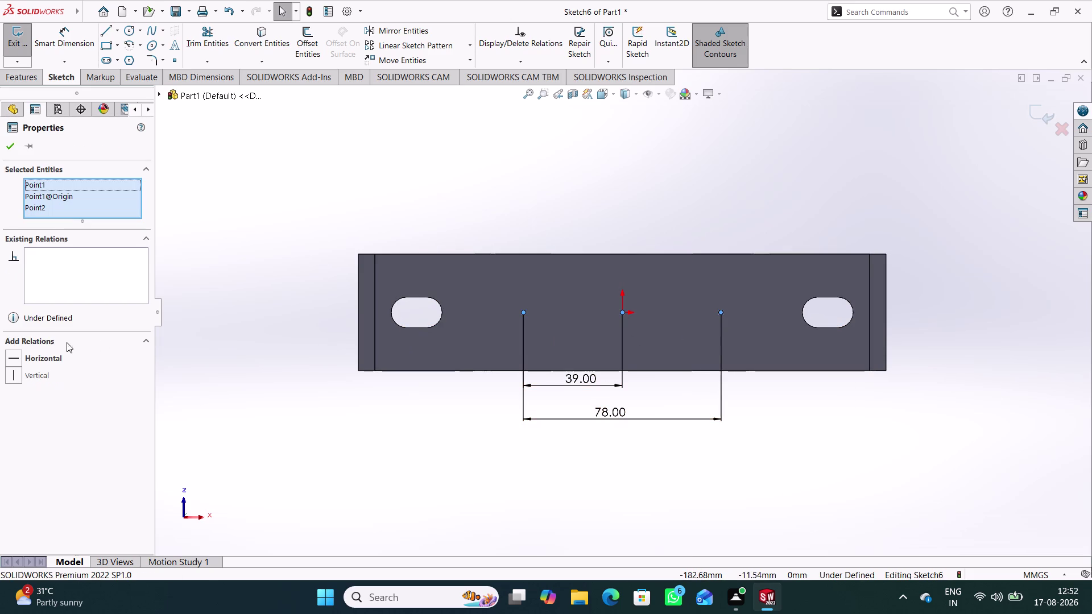
click(51, 359)
click(331, 403)
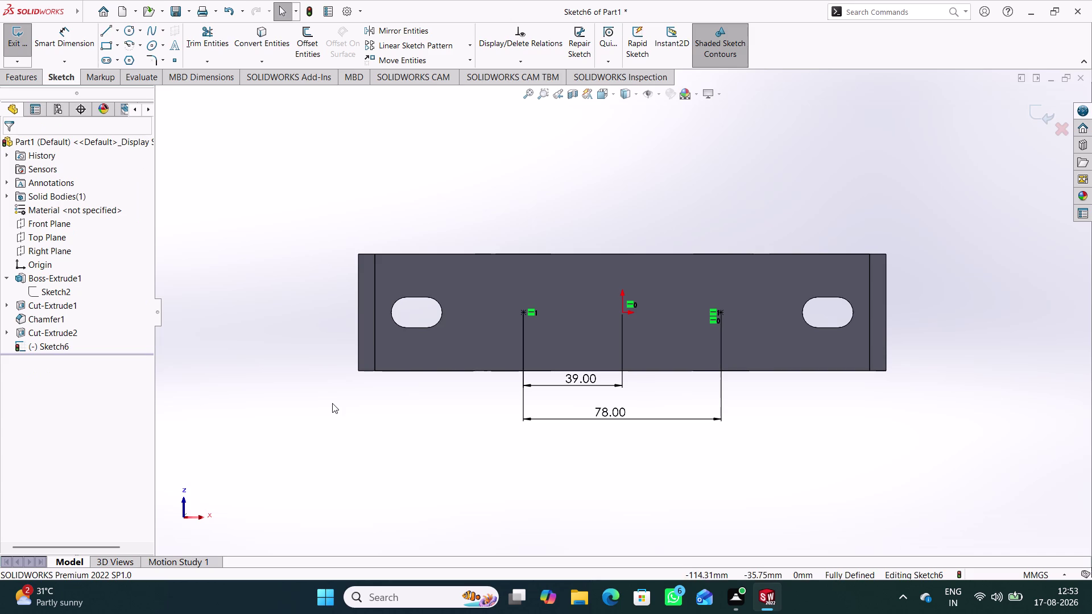
click(920, 183)
click(1039, 120)
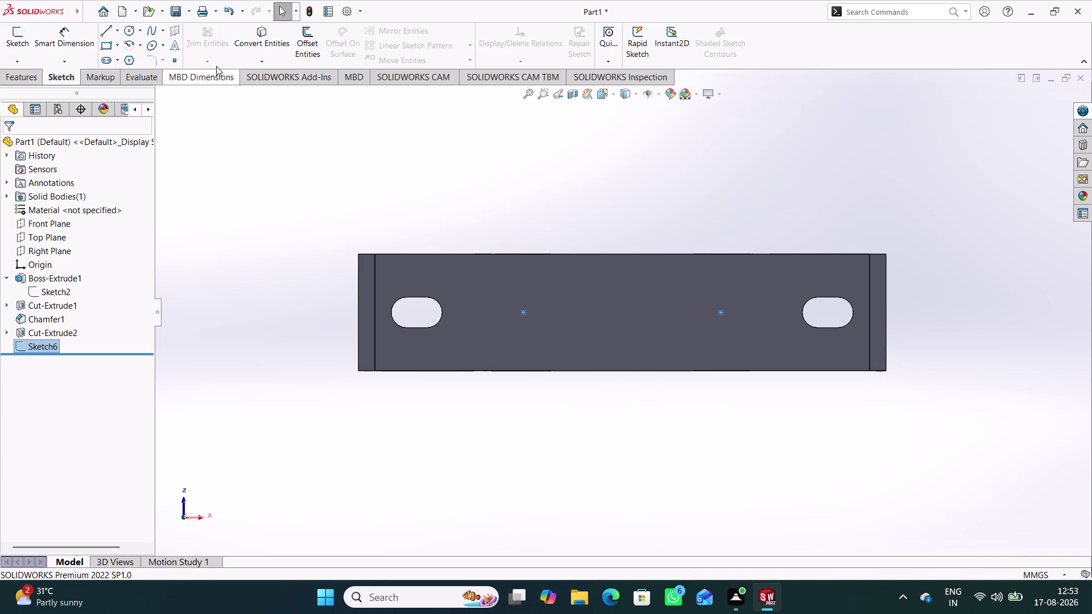
click(32, 81)
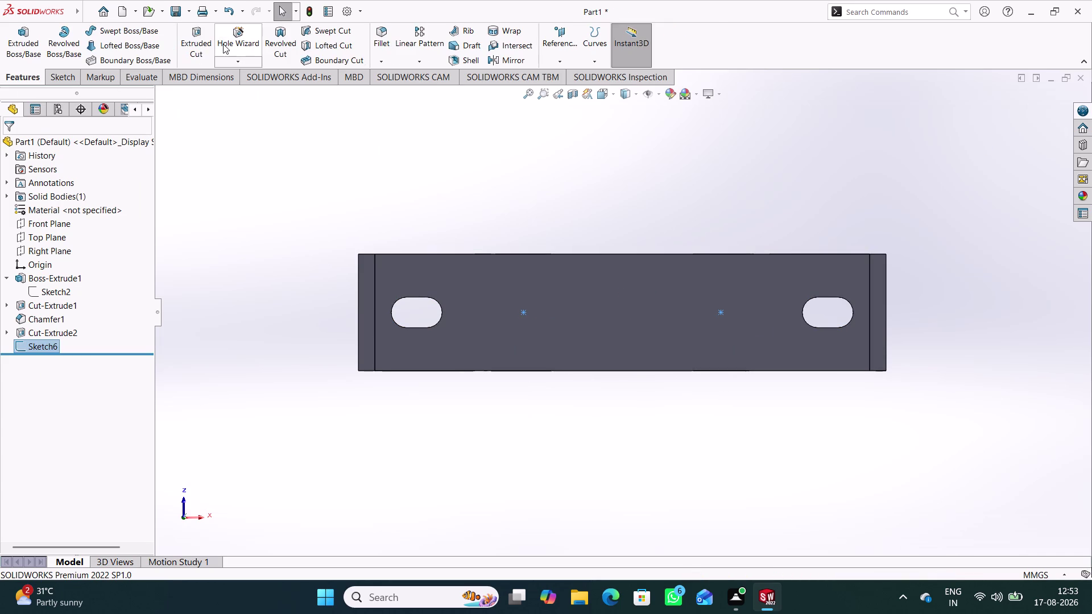
click(234, 43)
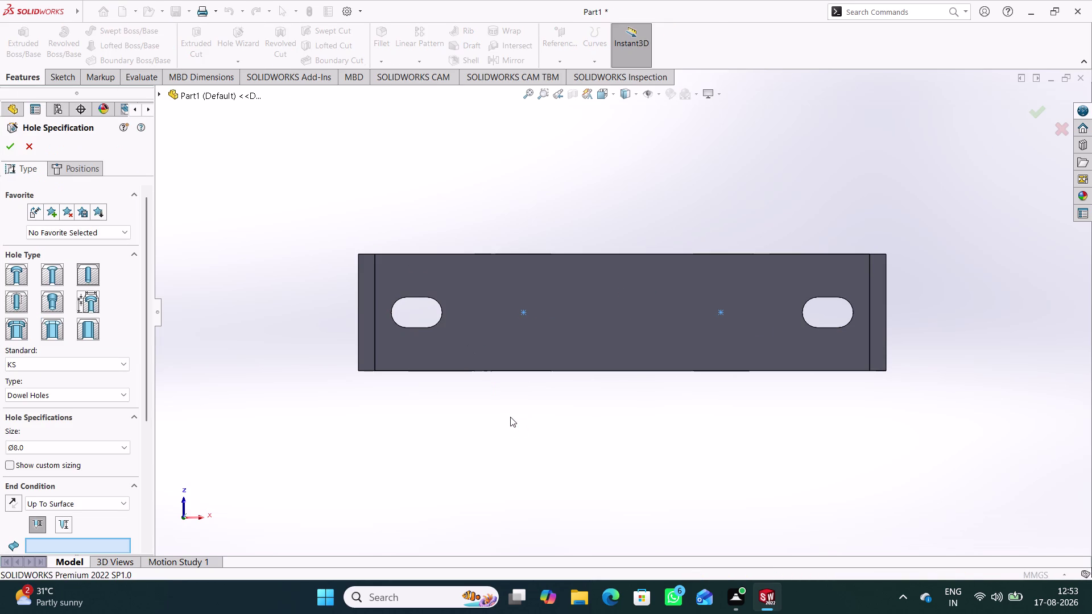
click(90, 304)
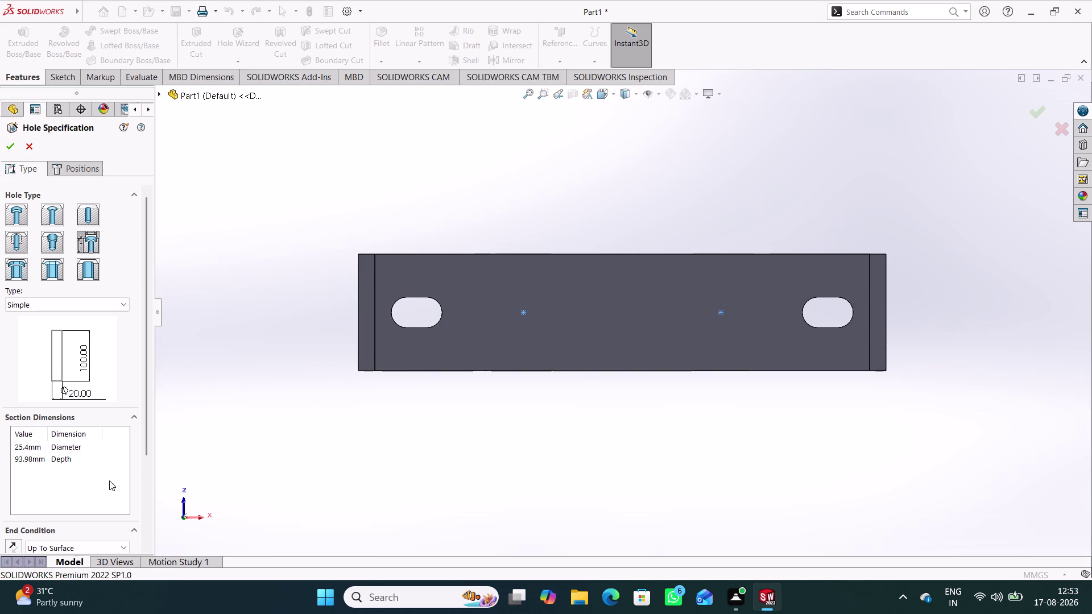
scroll(down, 3)
drag(149, 353, 146, 364)
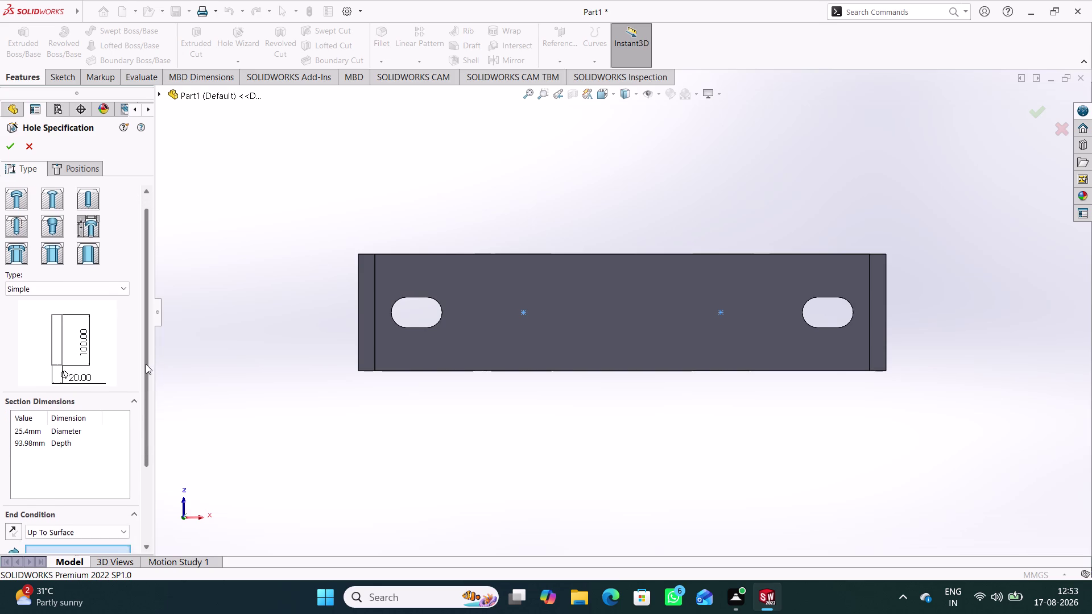
drag(146, 364, 144, 381)
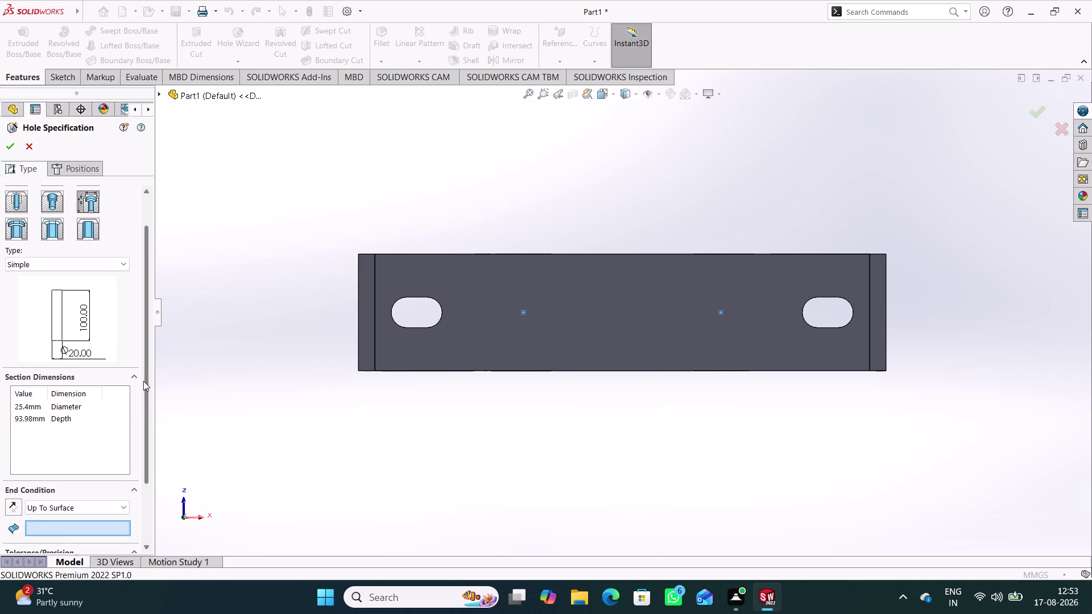
drag(144, 381, 144, 433)
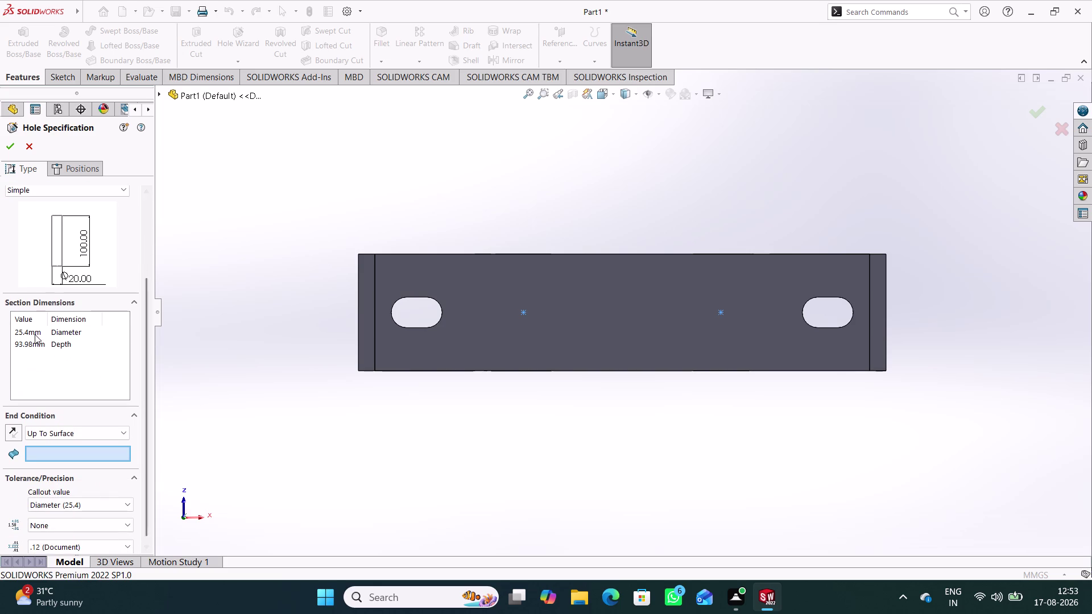
double_click(36, 333)
click(37, 334)
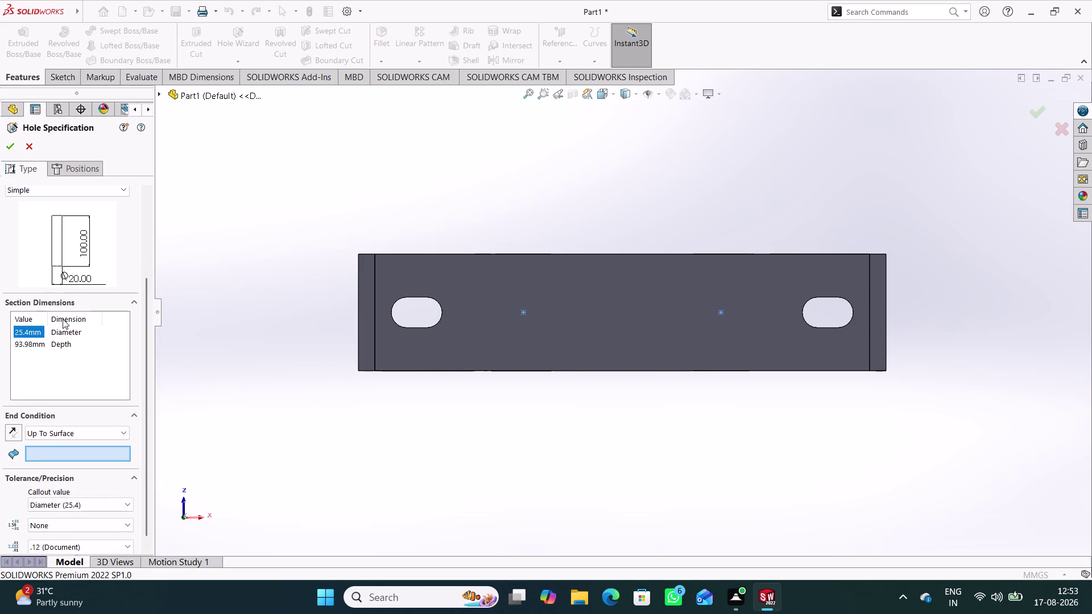
click(64, 317)
click(100, 318)
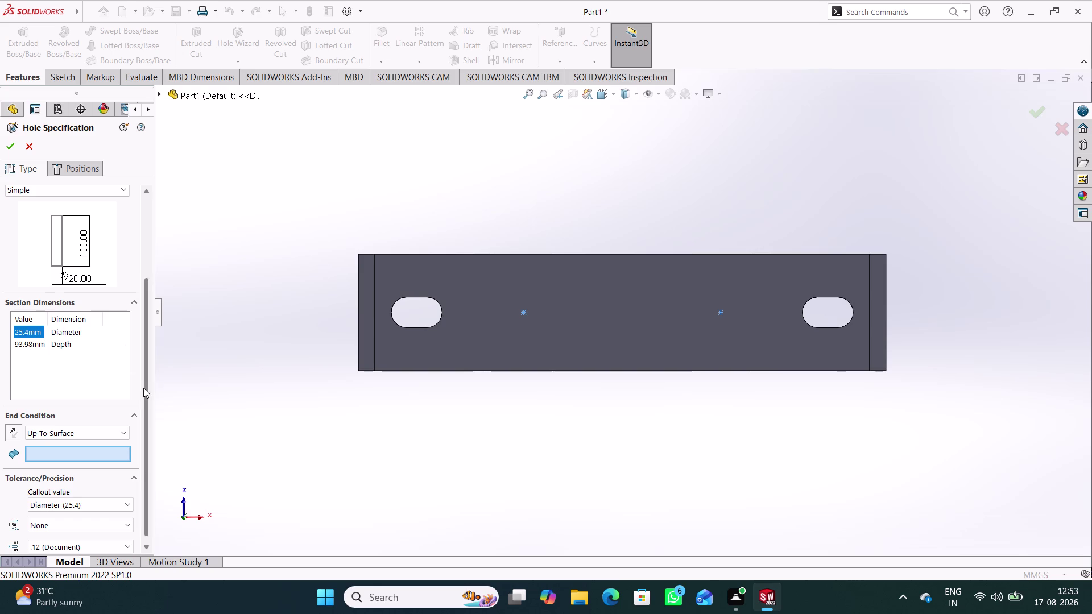
drag(144, 387, 149, 450)
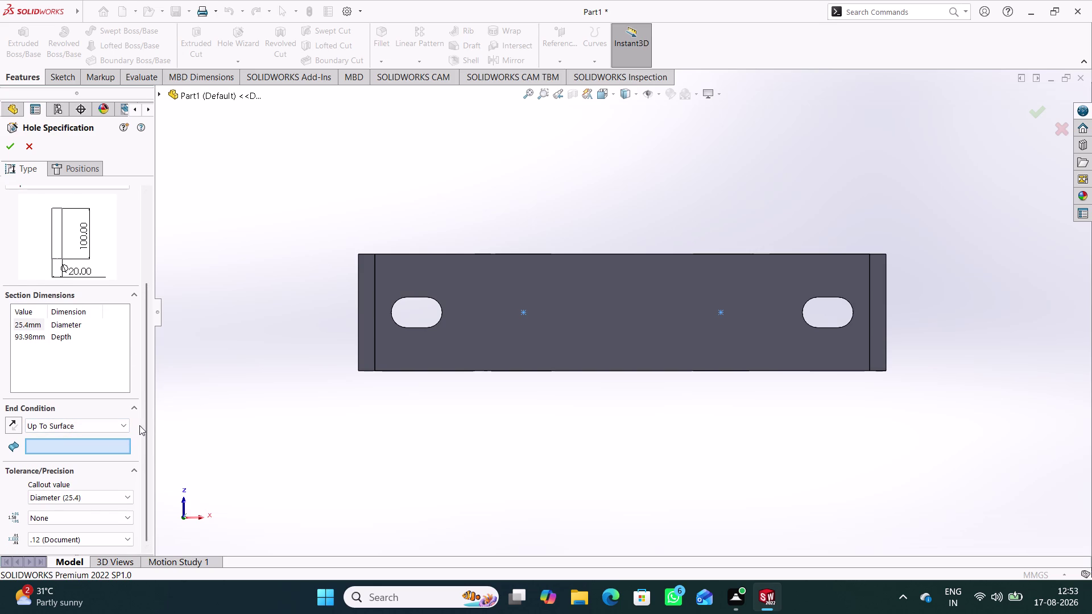
drag(148, 401, 154, 319)
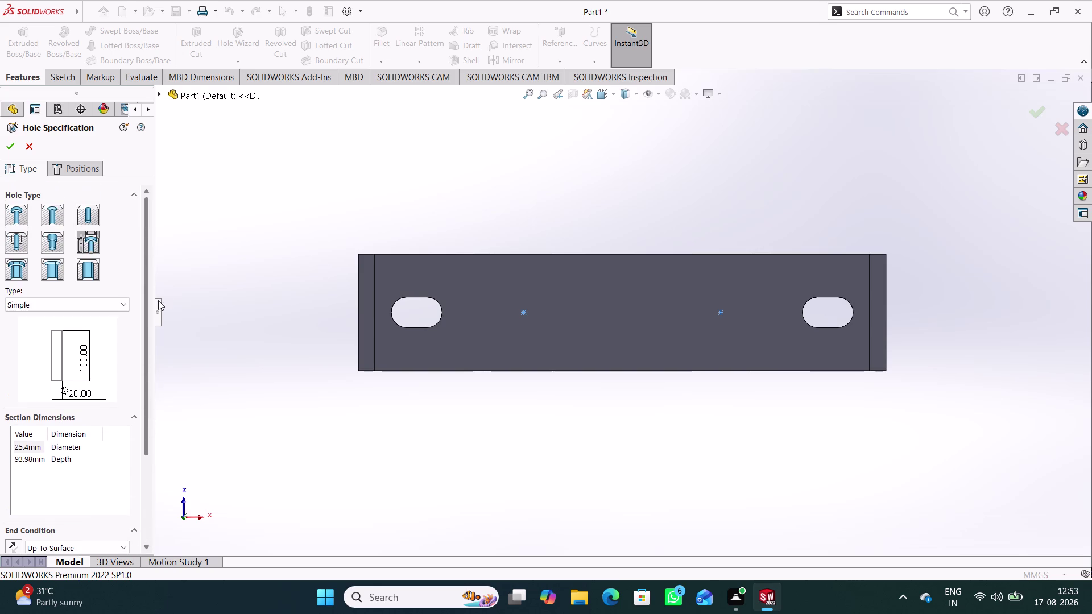
drag(154, 319, 167, 274)
Set the hole type to C-Drilled Drilled and review its 20 mm and 40 mm section dimensions.
click(119, 308)
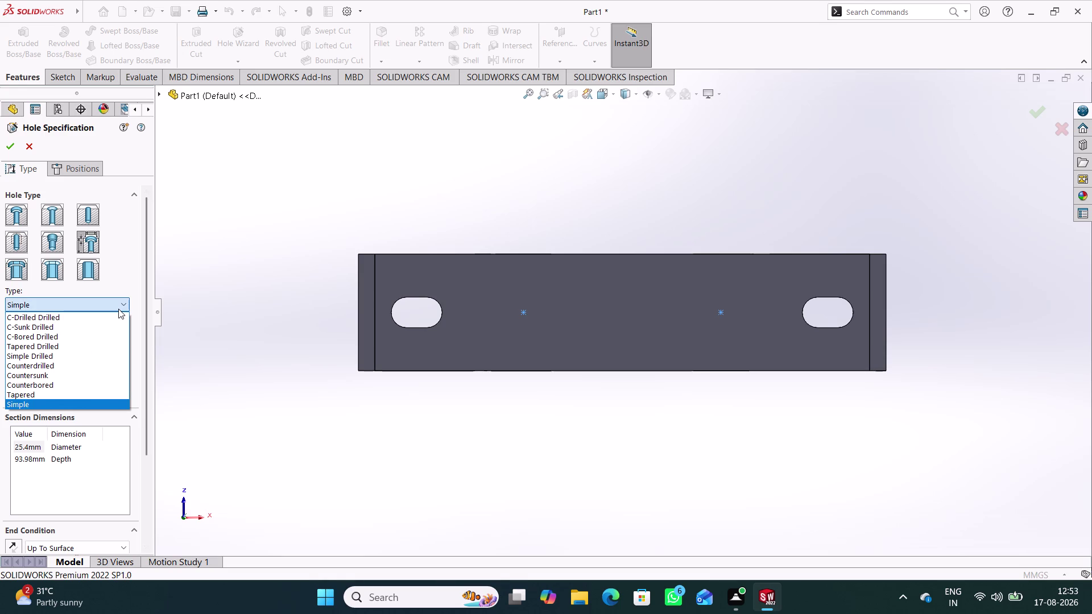
click(69, 318)
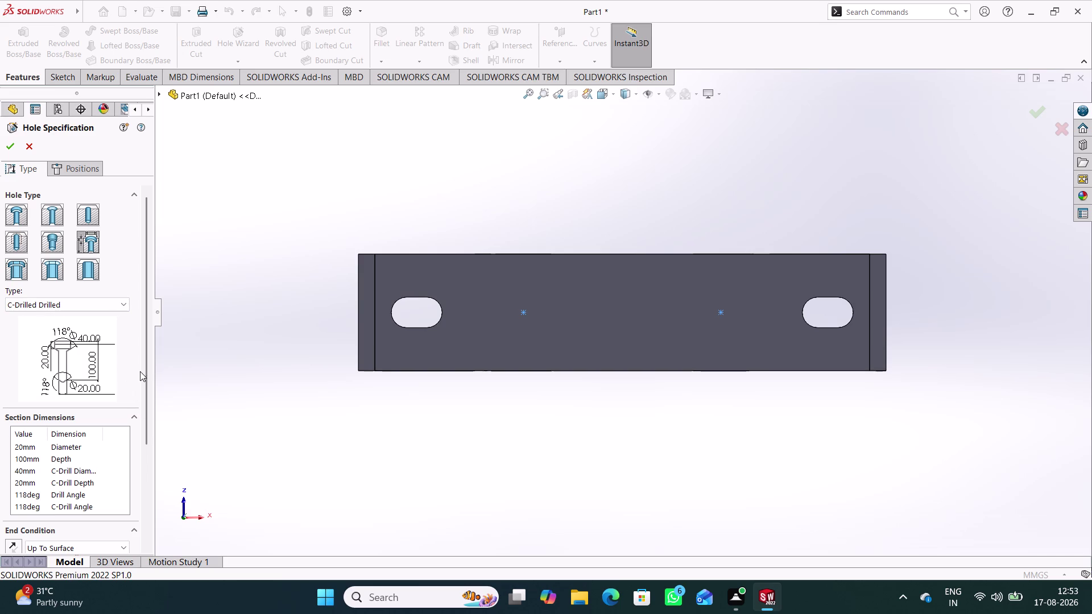
drag(148, 366, 148, 395)
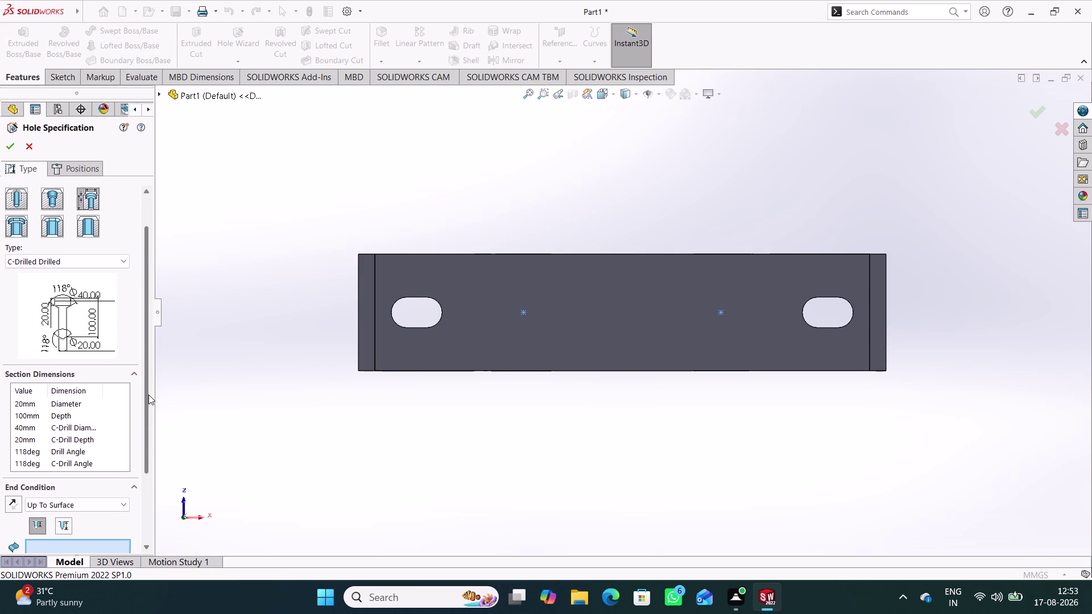
drag(148, 395, 149, 392)
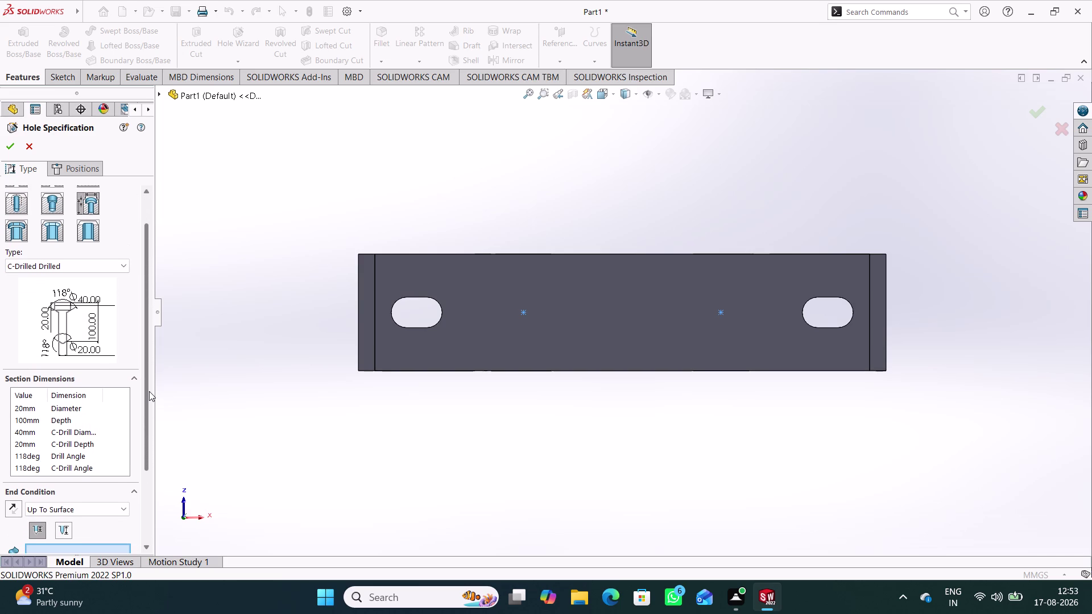
drag(149, 391, 153, 337)
click(122, 302)
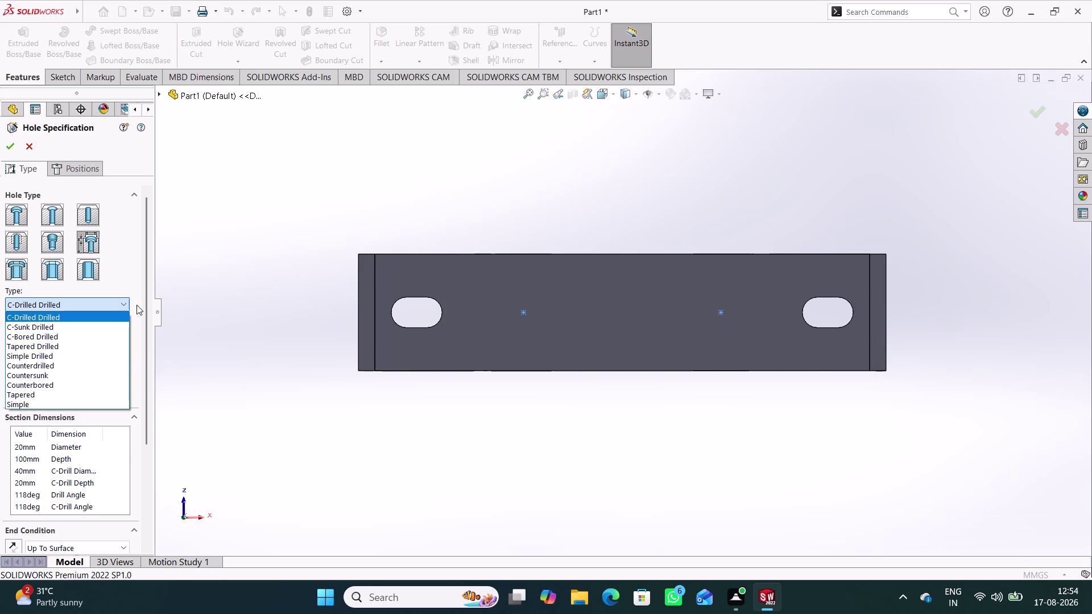
Try the C-Sunk Drilled hole type, then switch back to C-Drilled Drilled.
scroll(down, 3)
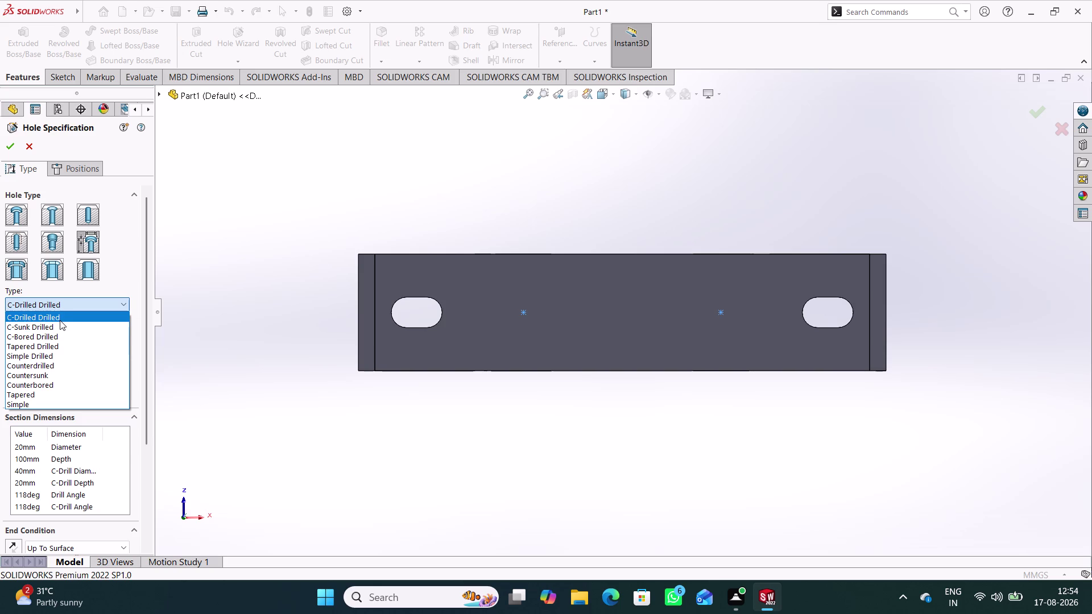
click(58, 326)
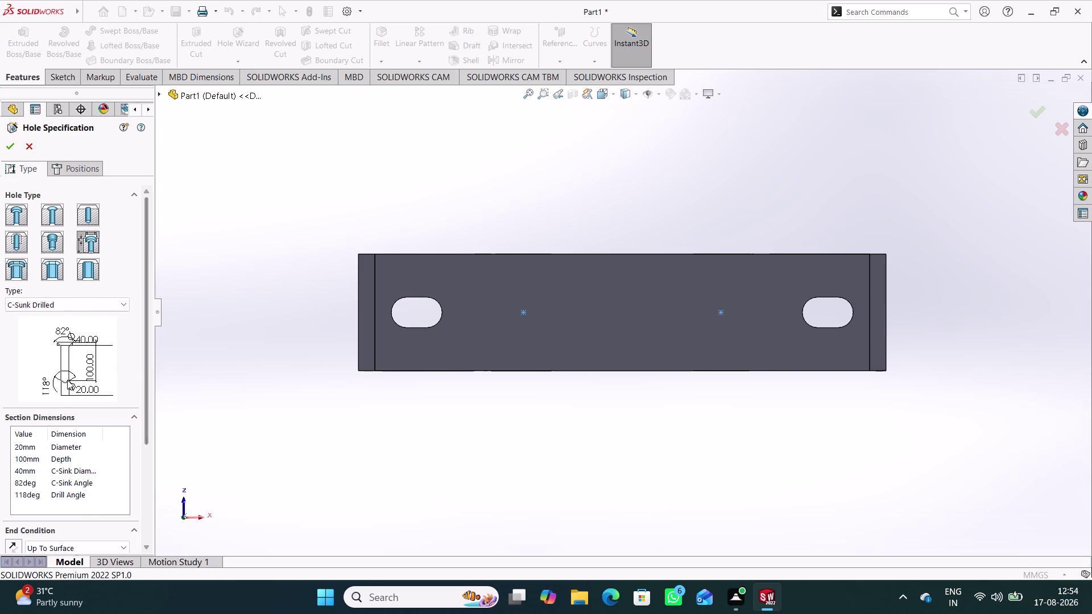
scroll(down, 3)
scroll(down, 3)
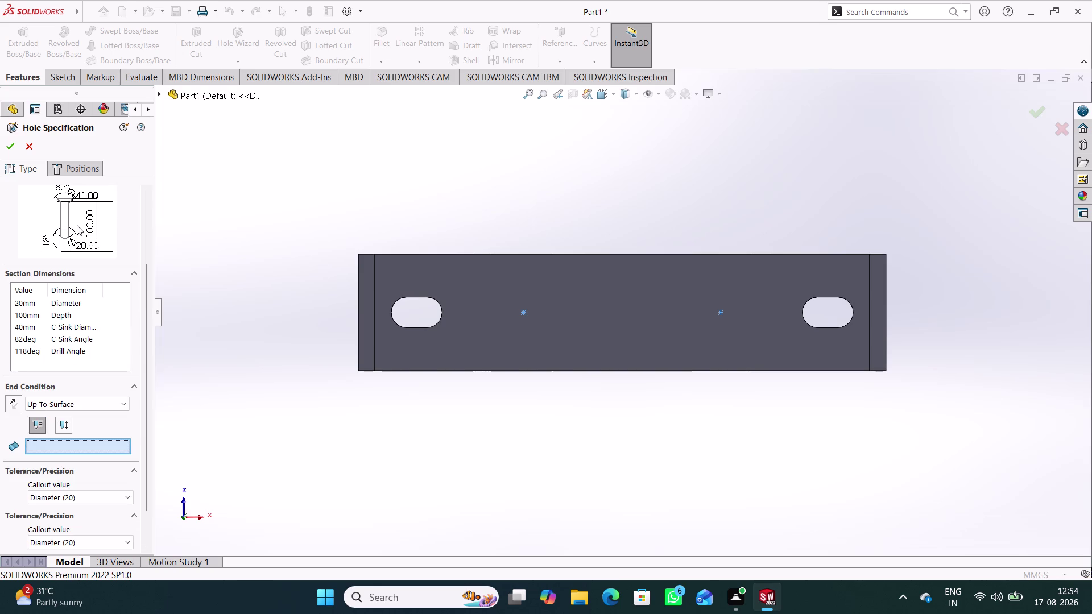
scroll(up, 3)
scroll(down, 3)
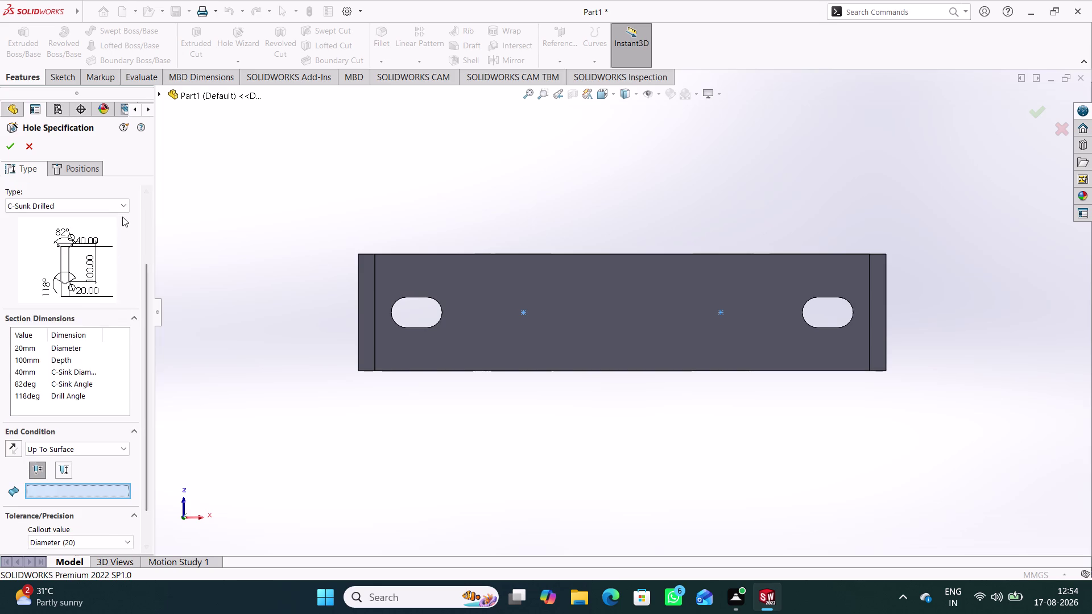
click(125, 204)
click(69, 217)
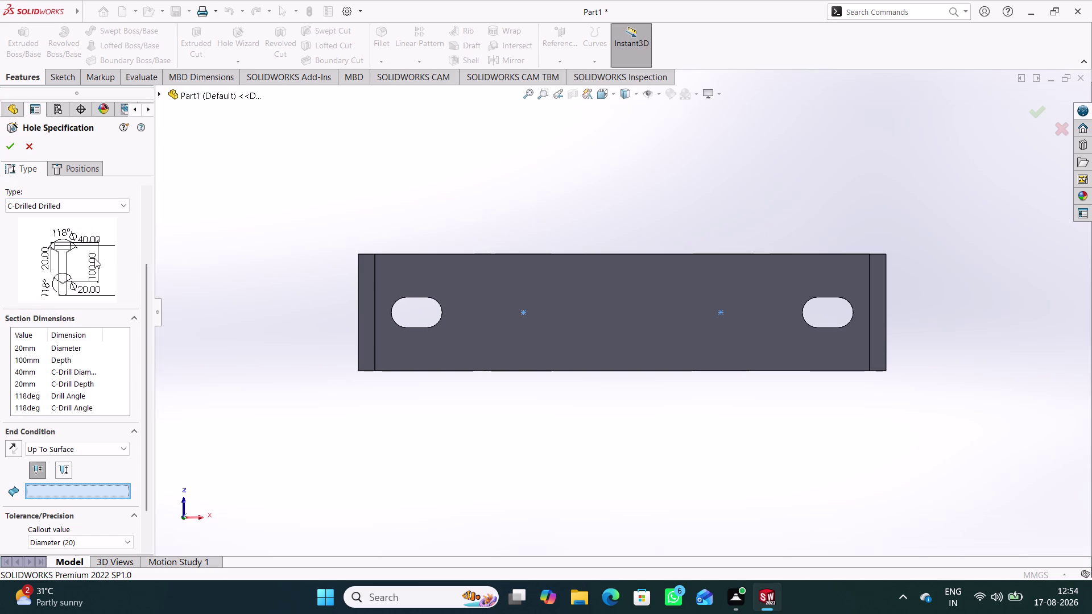
Try Tapered Drilled and C-Bored Drilled, ending on the Counterdrilled hole type.
click(121, 201)
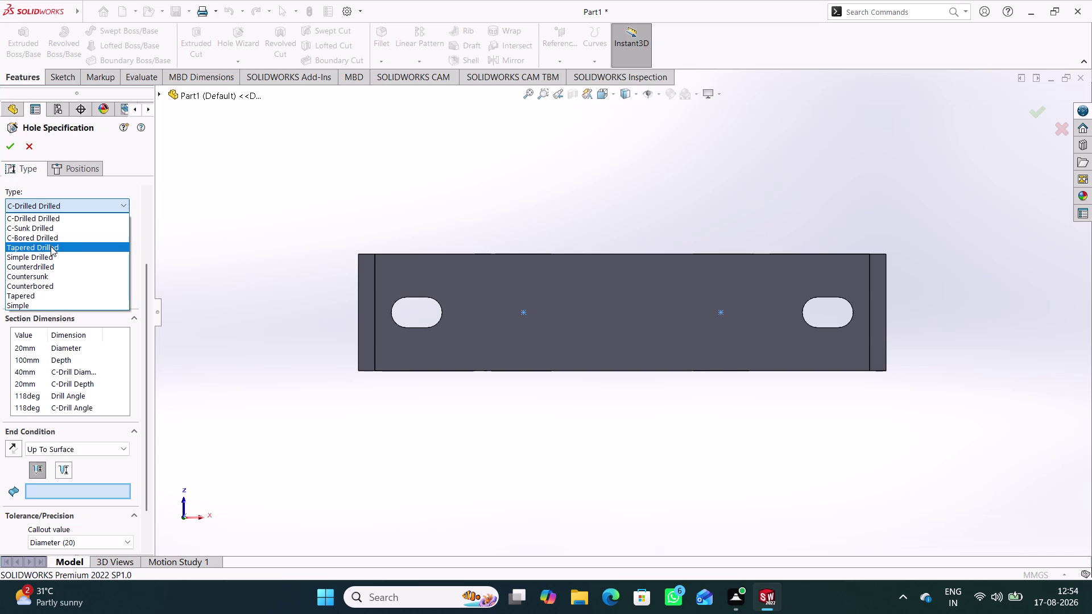
click(50, 248)
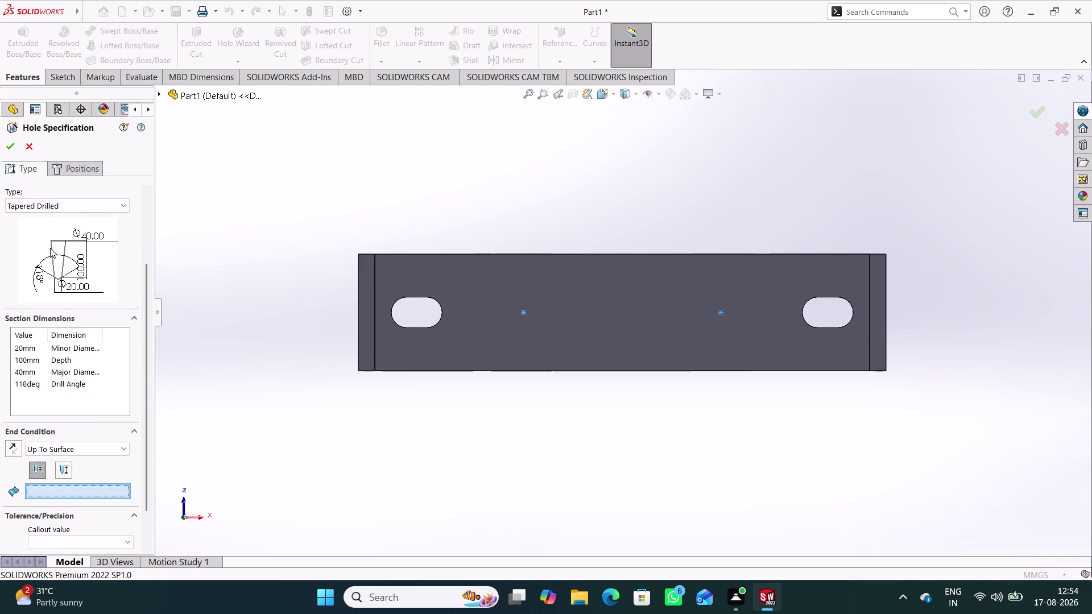
click(127, 205)
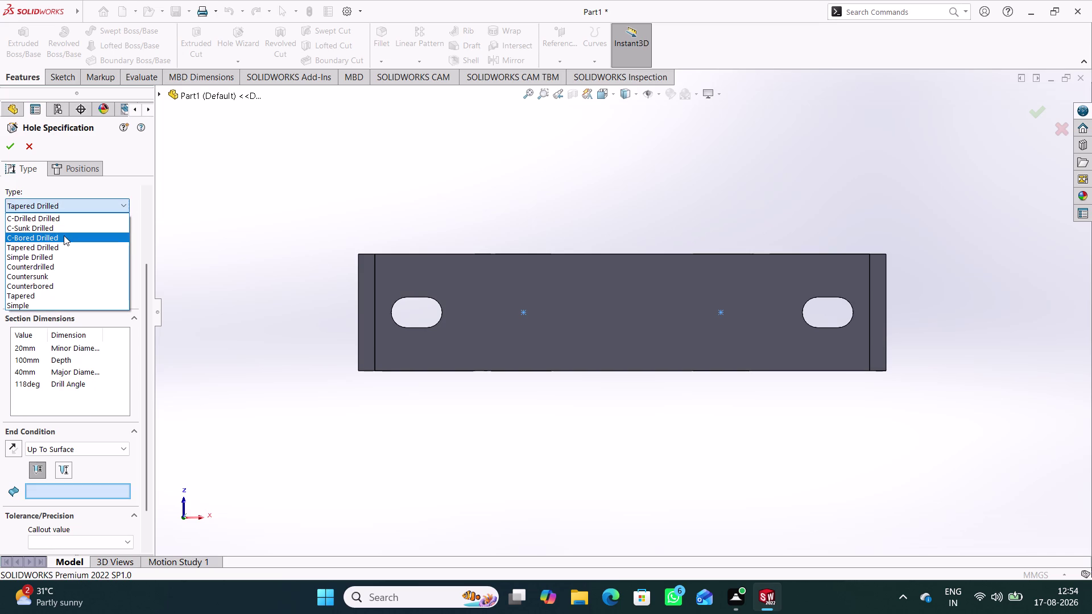
click(63, 235)
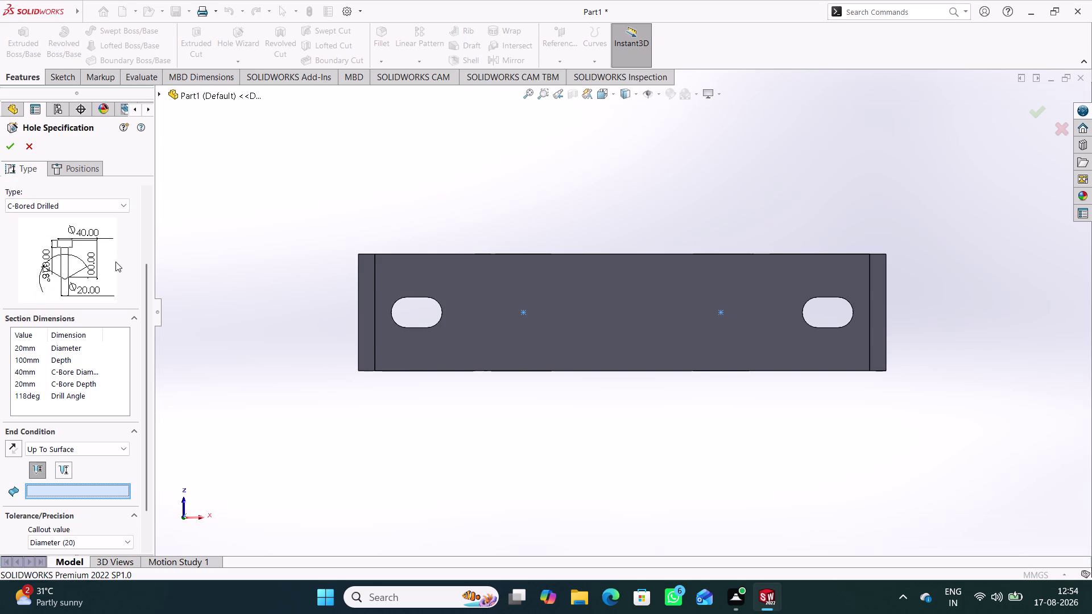
click(123, 207)
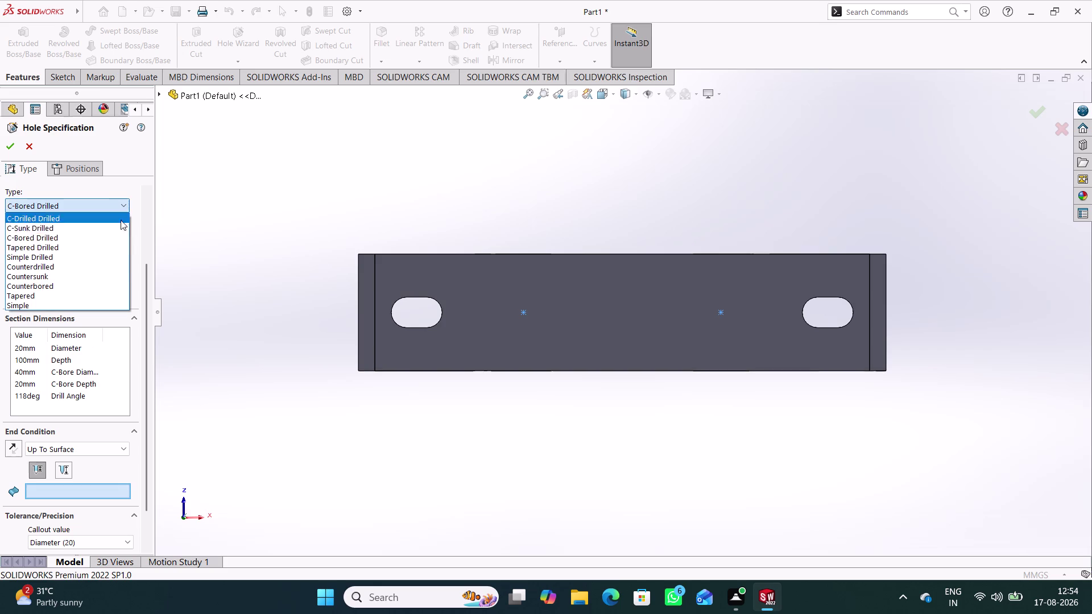
click(72, 264)
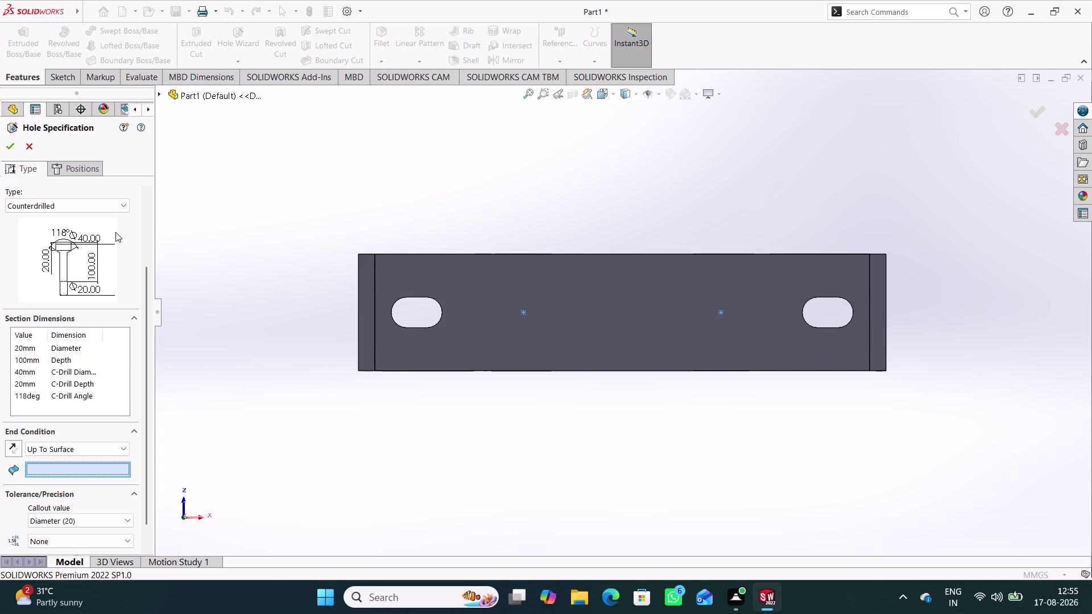
Try the Countersunk hole type, cancel the hole without creating it, and restart Hole Wizard.
click(127, 204)
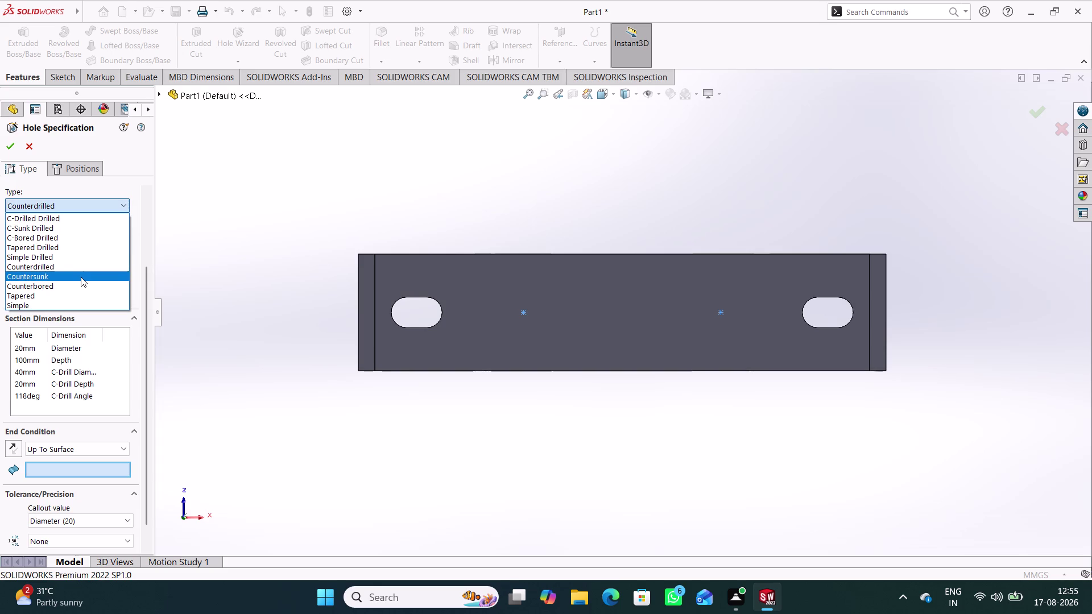
click(29, 148)
click(29, 146)
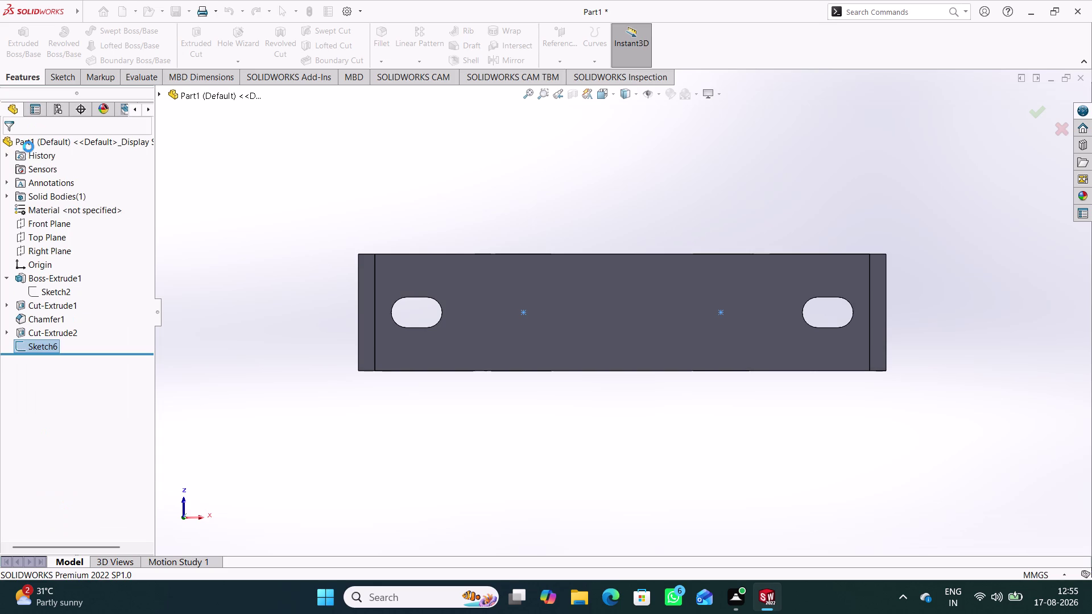
click(224, 44)
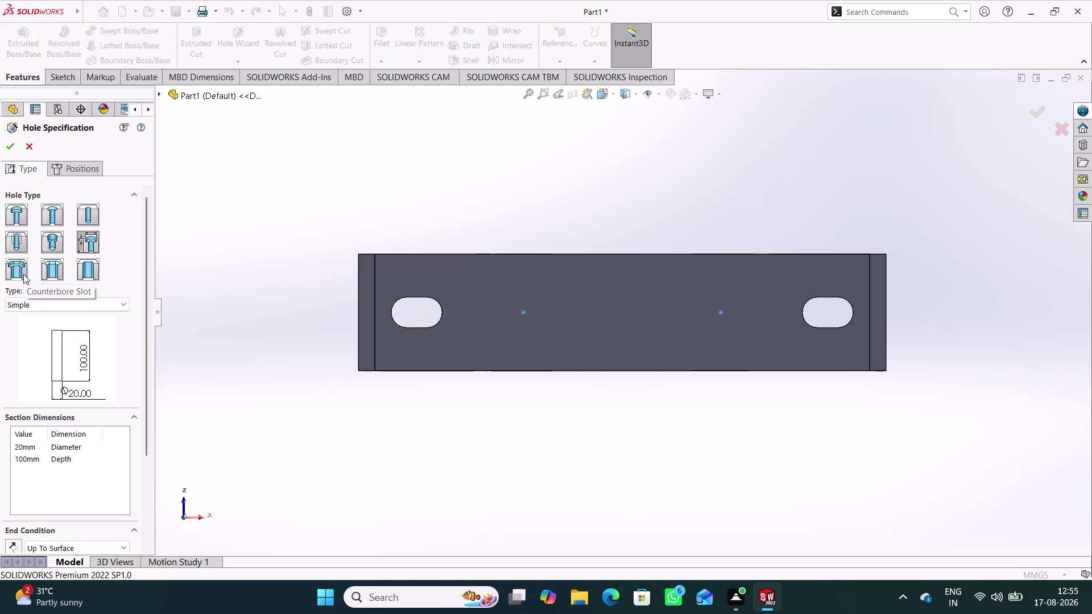
Switch to an ANSI Inch drill-size hole, size #97, blind 10 mm deep.
click(87, 214)
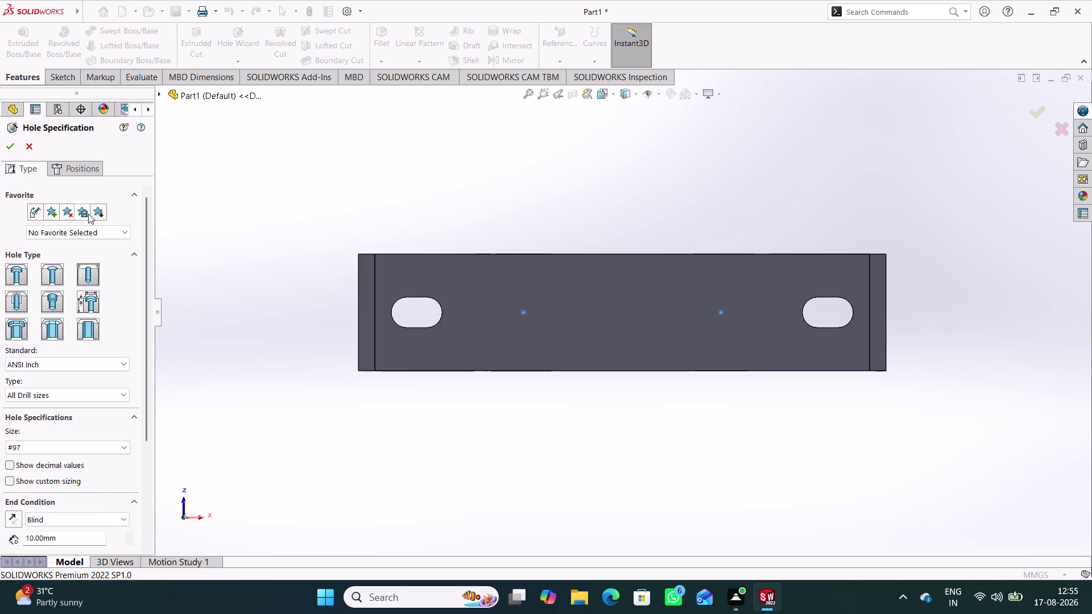